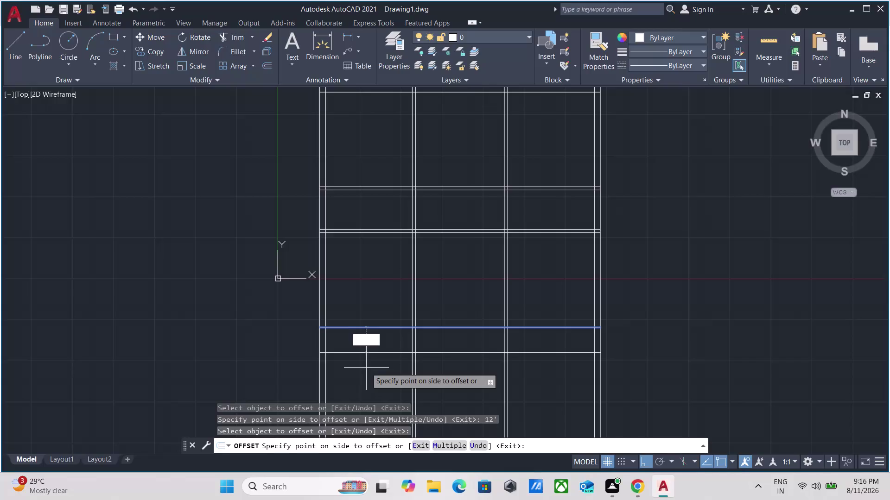
Apply the 9" offset, then pan down and pick the lower wall line.
key(9)
key(shift+quotedbl)
key(Return)
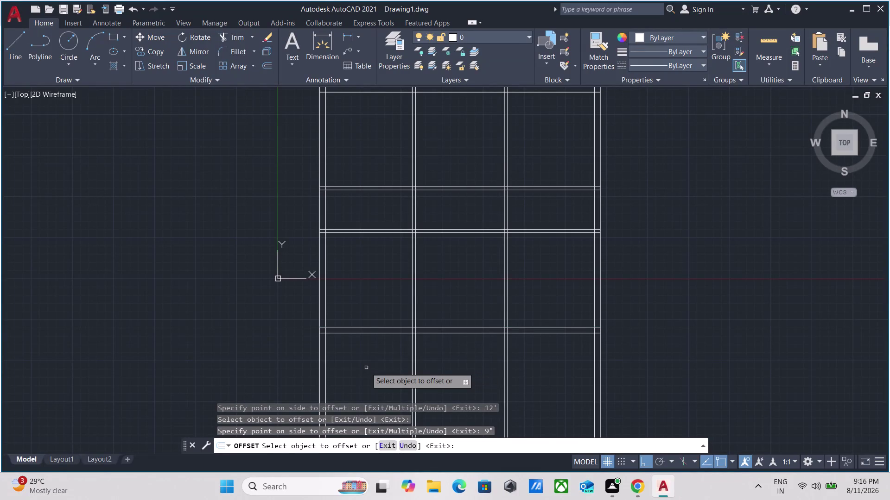
scroll(up, 3)
scroll(down, 3)
middle_drag(362, 345, 328, 293)
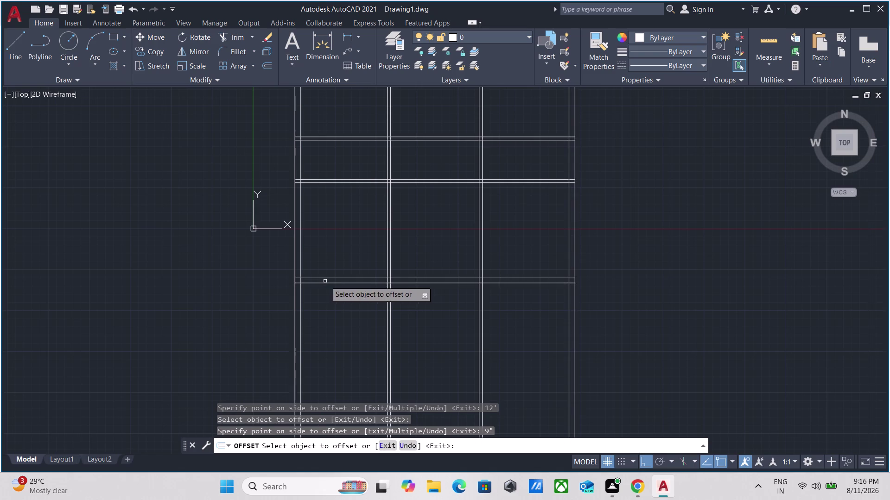
click(341, 283)
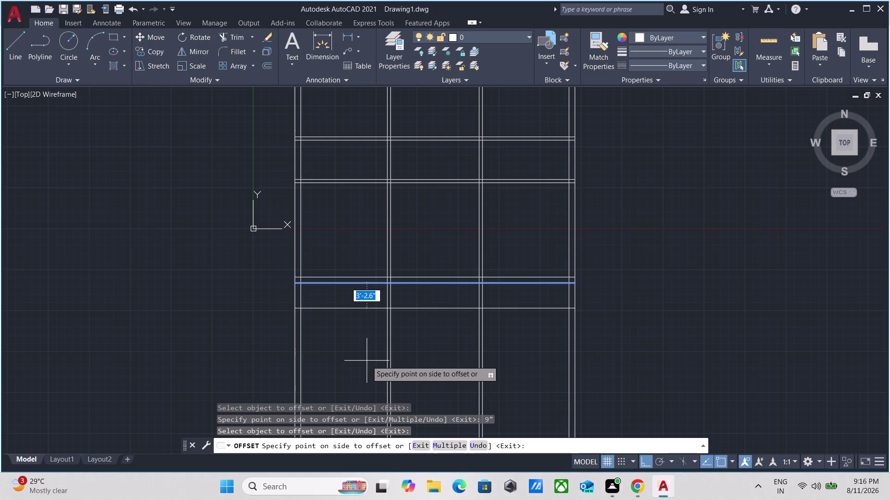
Offset the picked wall line 7'6" downward.
text(7')
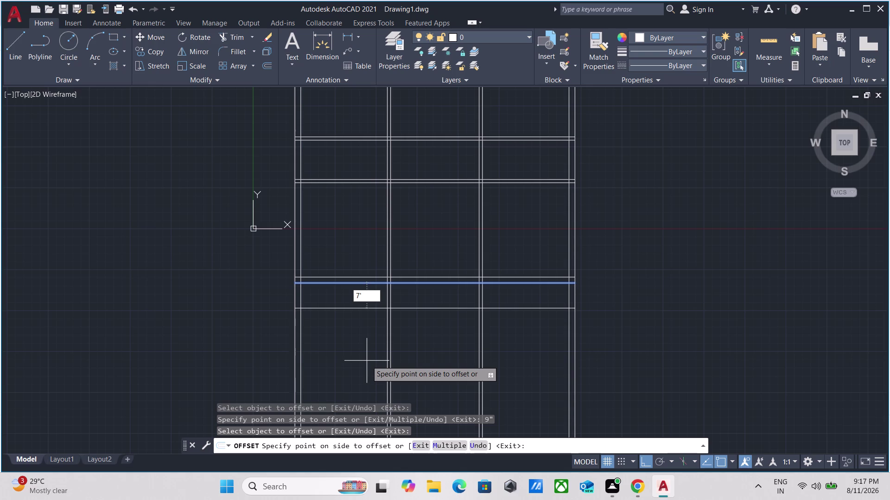
key(6)
key(shift+quotedbl)
key(Return)
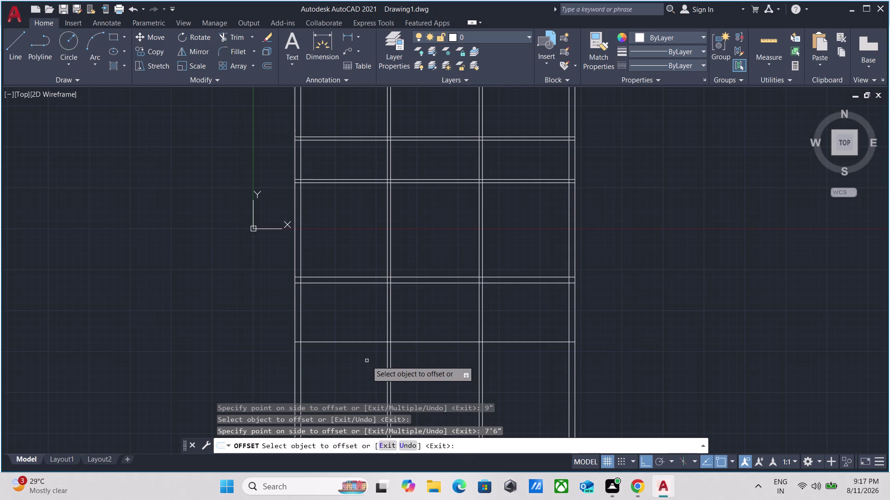
Offset the new line 9" to form the wall's thickness.
click(339, 342)
key(9)
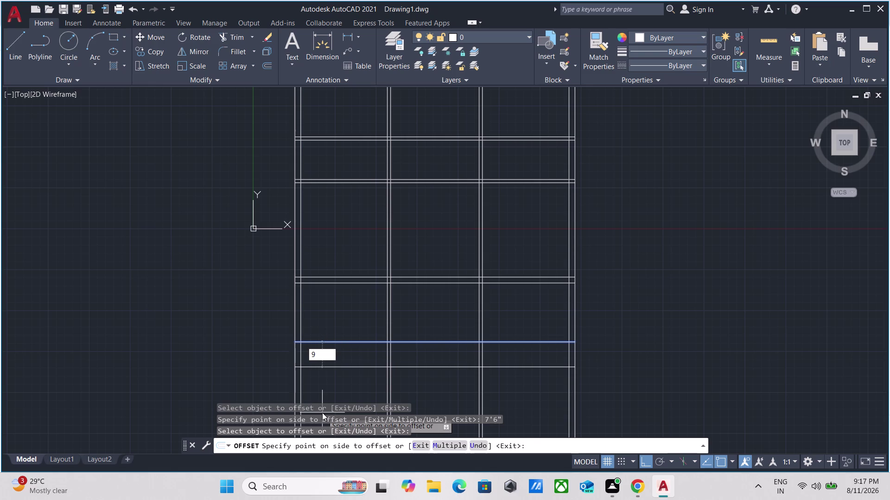
key(Return)
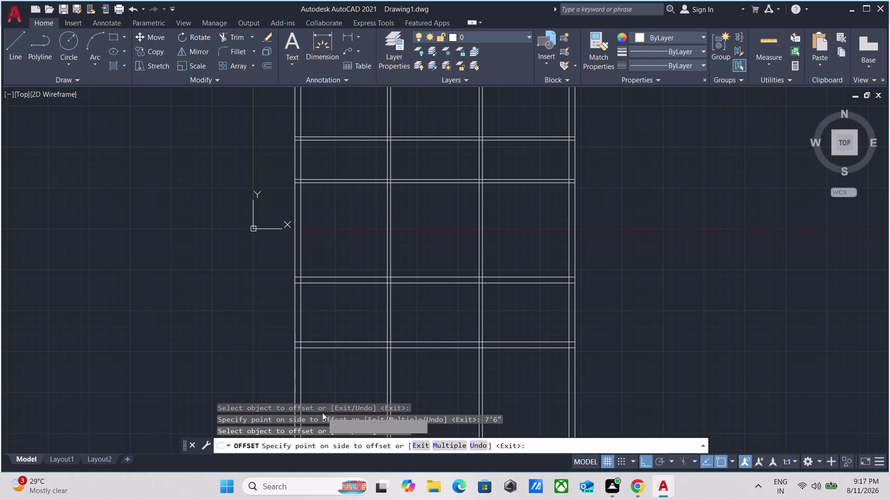
scroll(down, 3)
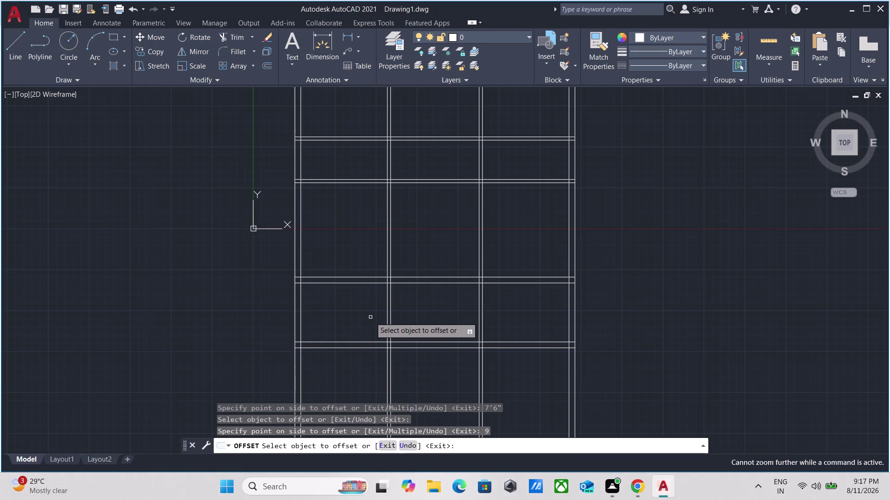
scroll(down, 3)
middle_drag(370, 317, 291, 330)
scroll(up, 3)
scroll(down, 3)
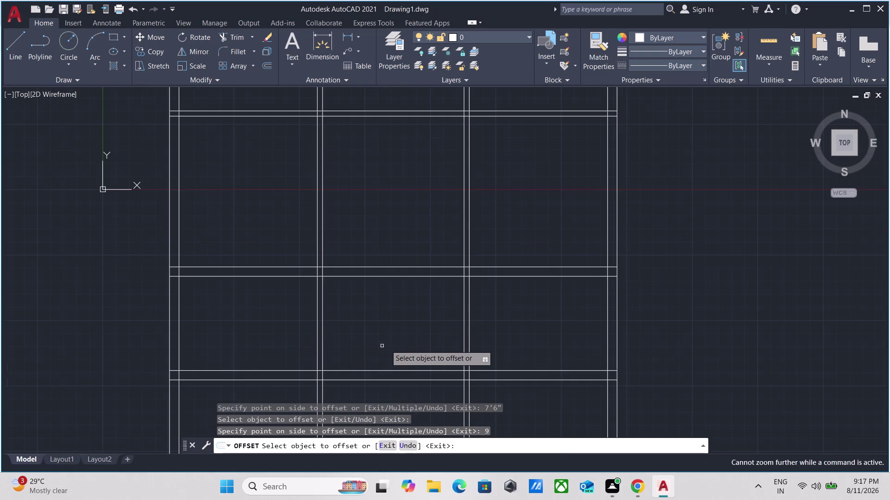
scroll(down, 3)
scroll(down, 3)
key(Escape)
scroll(up, 3)
scroll(down, 3)
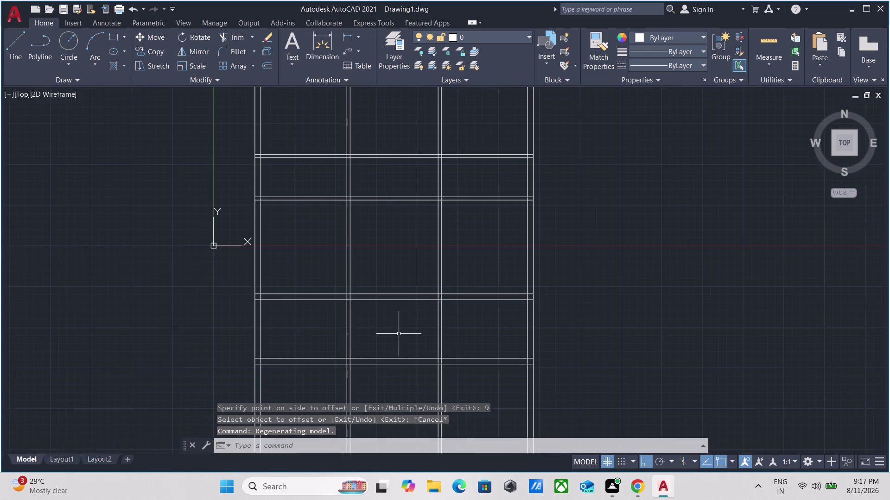
Fence-trim the wall lines crossing the central corridor with TR.
middle_drag(405, 332, 401, 322)
text(tr)
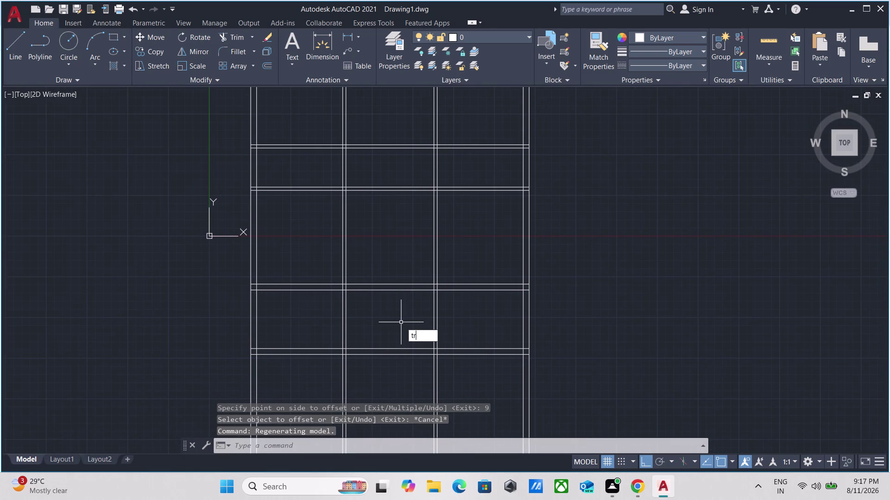
key(Return)
click(470, 314)
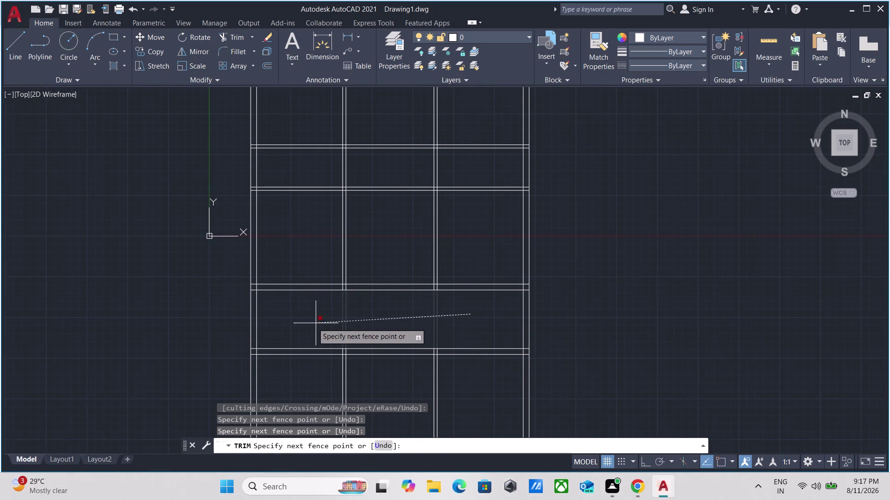
click(311, 323)
scroll(down, 3)
scroll(up, 3)
Trim the remaining crossing wall segments toward the upper rooms.
middle_drag(339, 326, 335, 334)
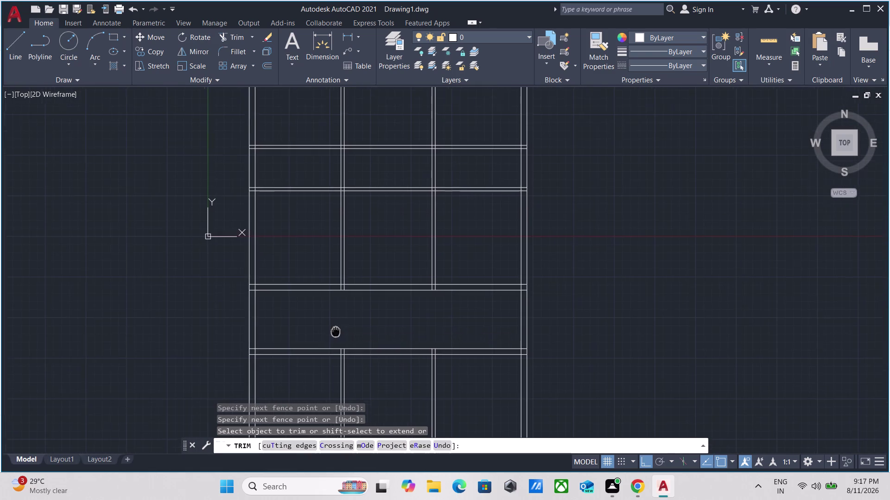
middle_drag(335, 333, 325, 356)
middle_drag(374, 256, 368, 292)
click(368, 293)
click(354, 174)
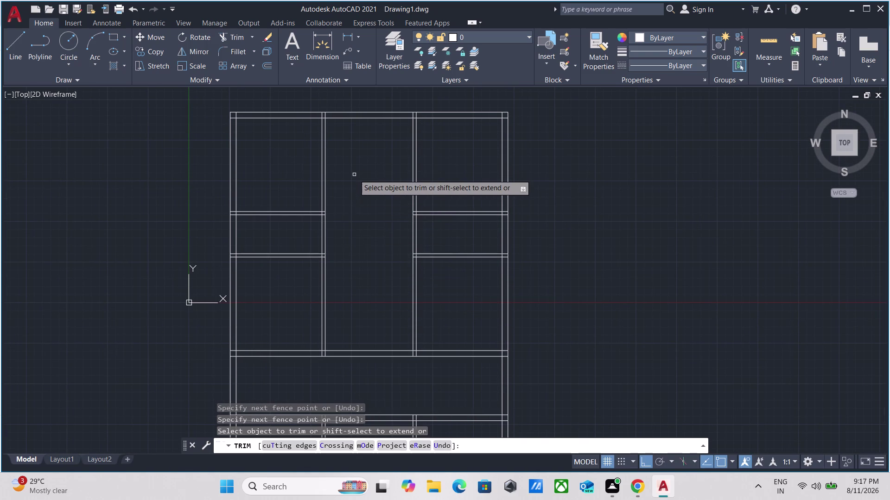
middle_drag(355, 174, 381, 232)
key(Escape)
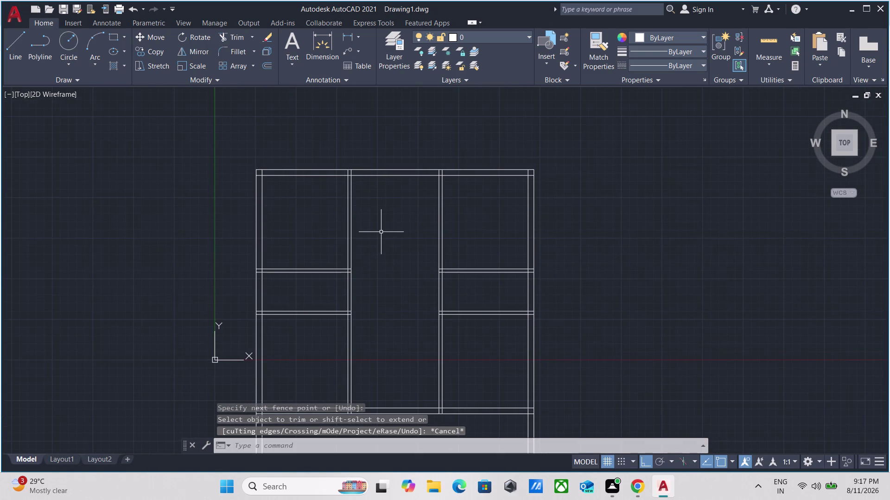
text(me)
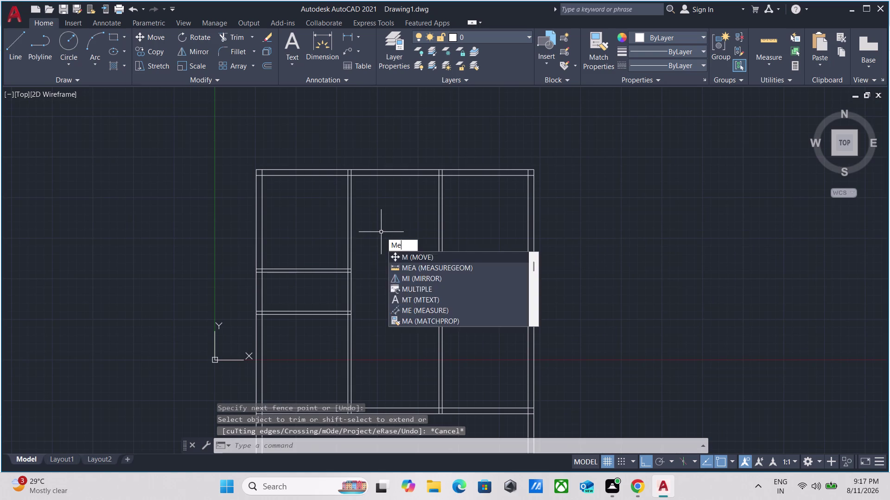
text(a)
key(Return)
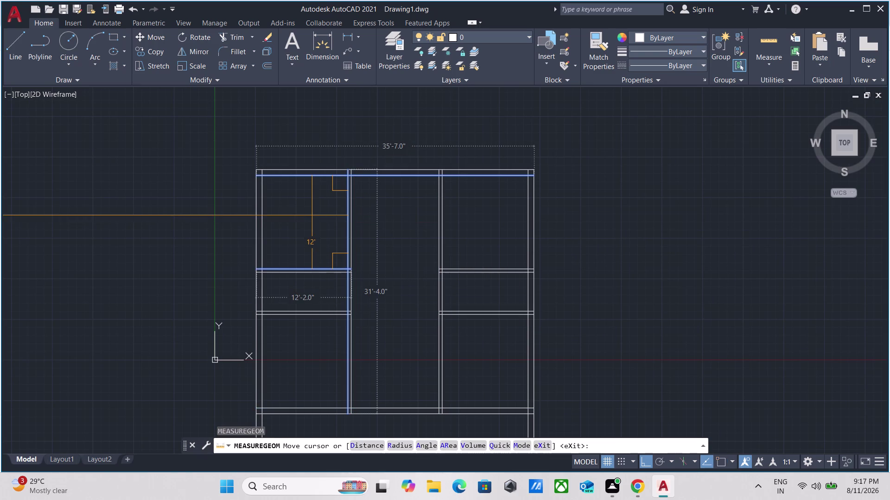
scroll(down, 3)
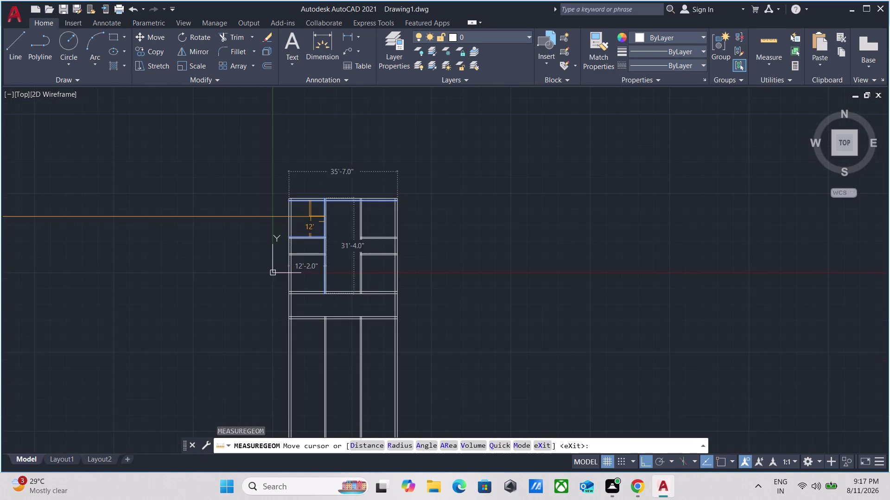
scroll(up, 3)
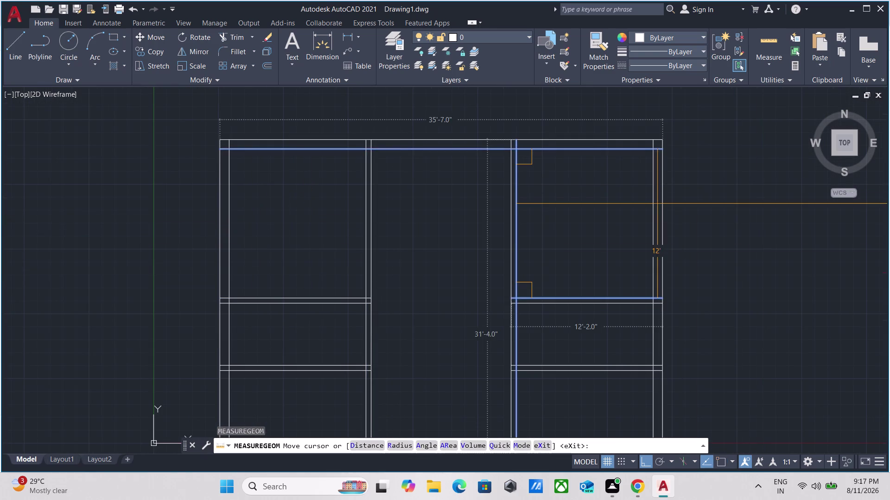
scroll(down, 3)
middle_drag(642, 196, 603, 143)
scroll(up, 3)
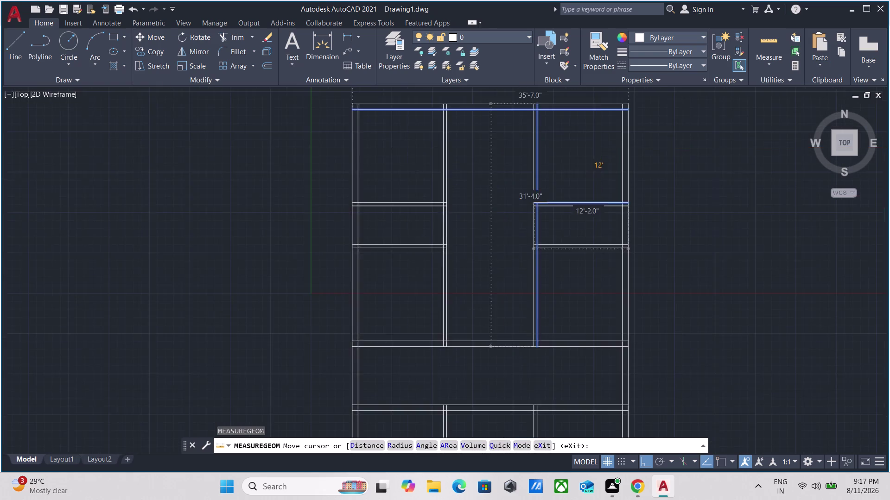
scroll(up, 3)
middle_drag(596, 150, 595, 218)
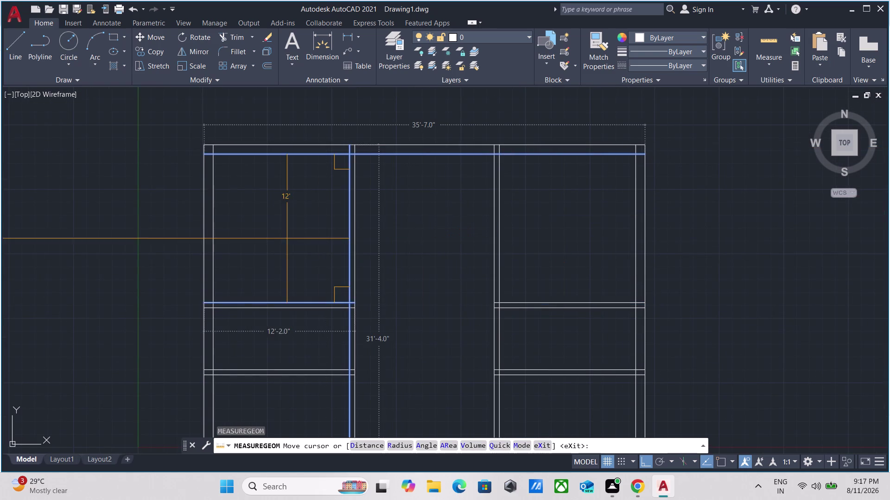
middle_drag(274, 350, 322, 309)
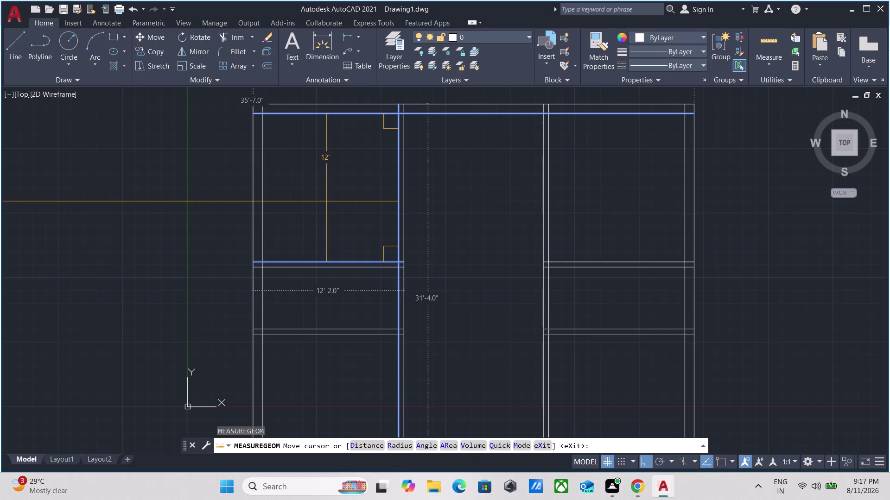
scroll(down, 3)
middle_drag(329, 290, 333, 195)
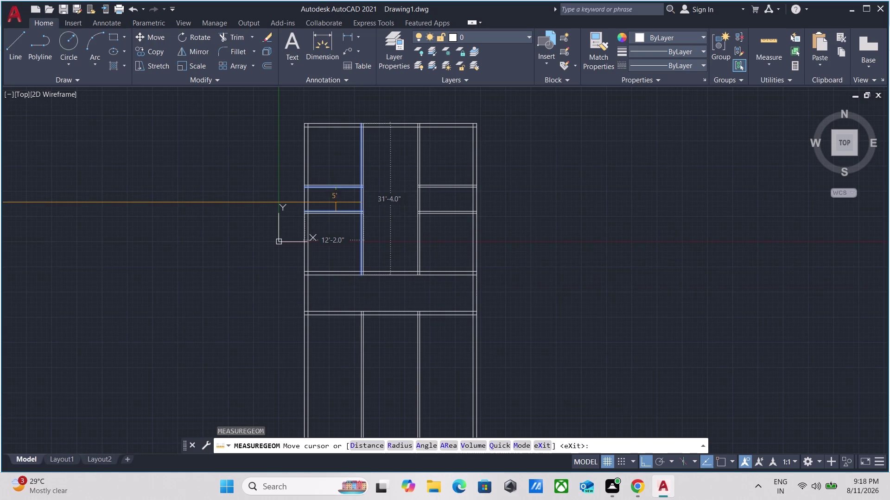
scroll(up, 3)
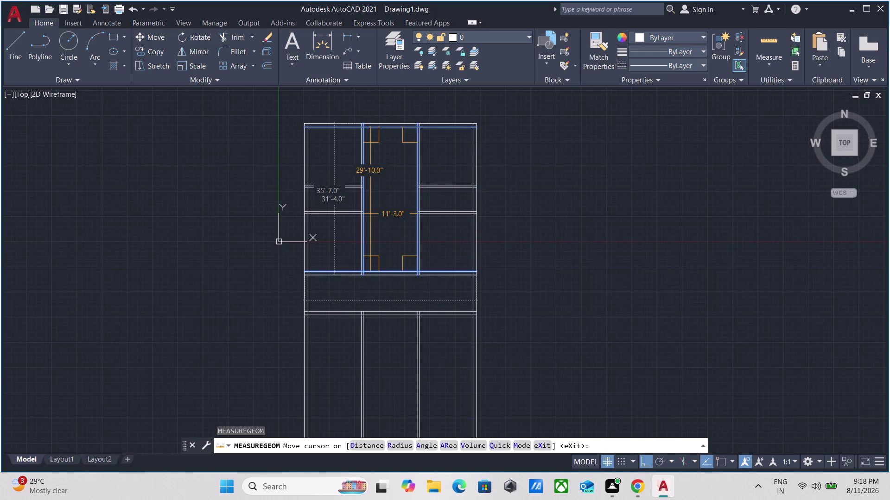
scroll(up, 3)
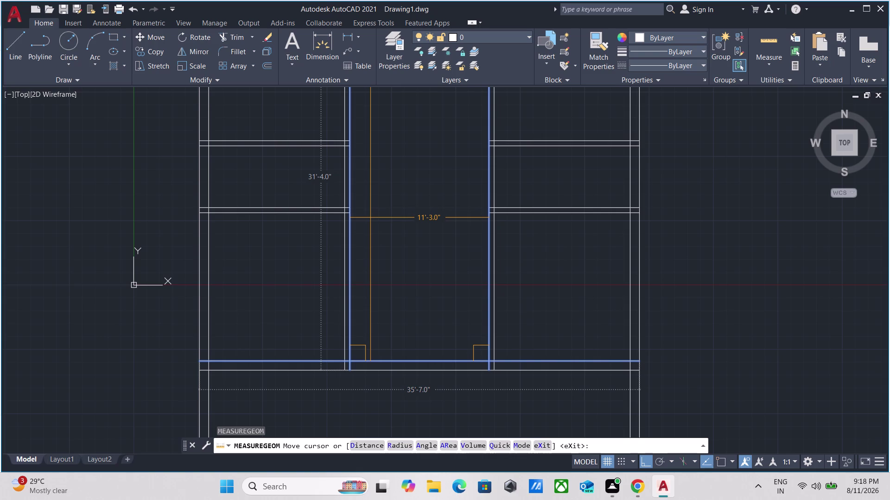
scroll(down, 3)
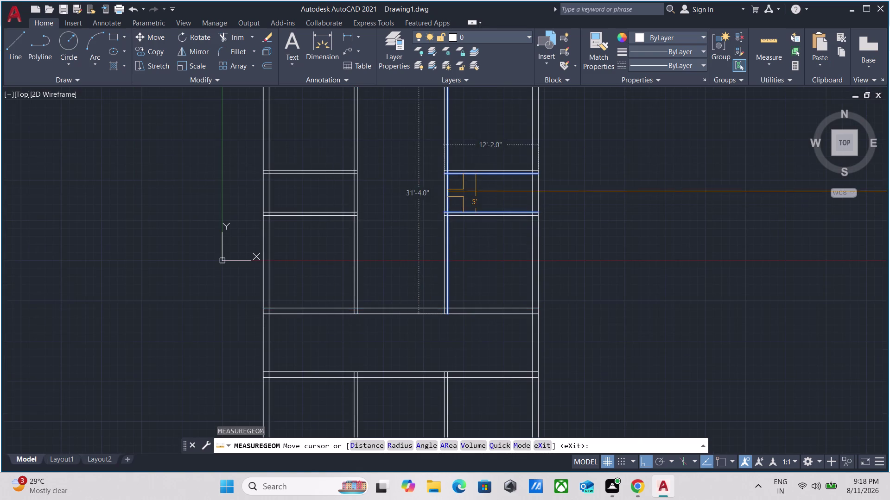
scroll(down, 3)
middle_drag(477, 190, 476, 200)
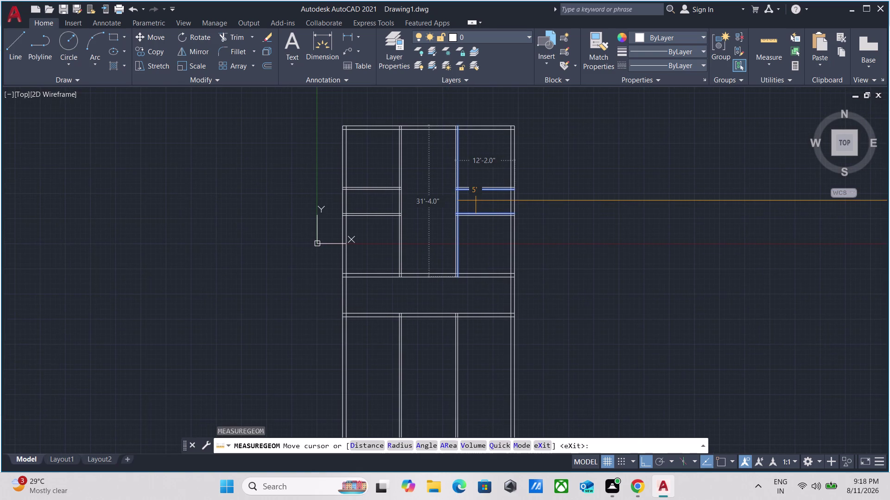
scroll(up, 3)
key(Escape)
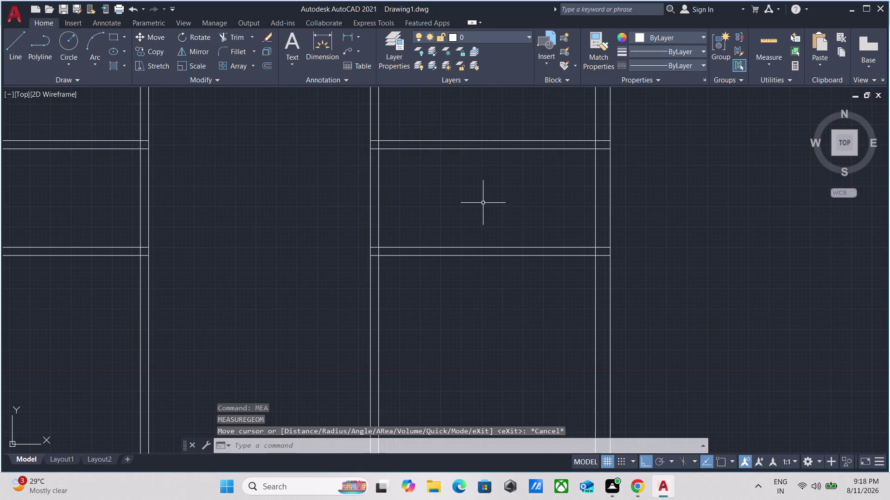
Trim the crossing wall lines at the upper-right junction.
text(tr)
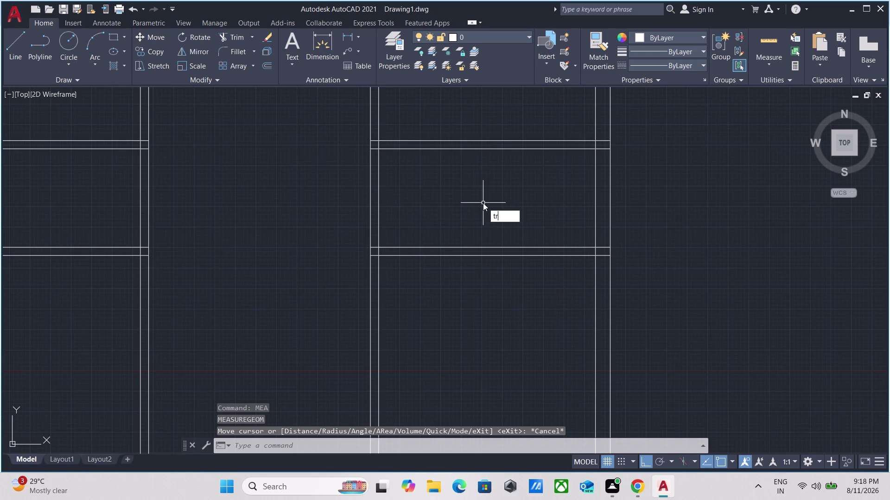
key(Return)
scroll(up, 3)
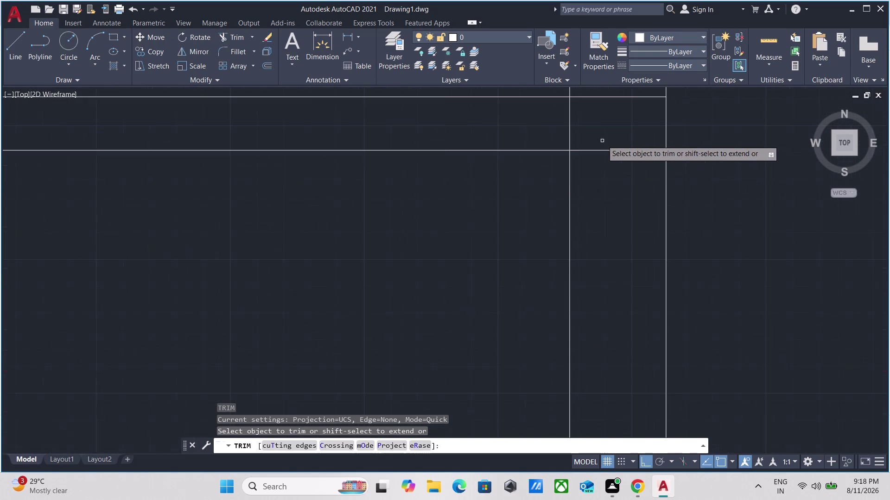
click(602, 127)
click(521, 137)
click(605, 124)
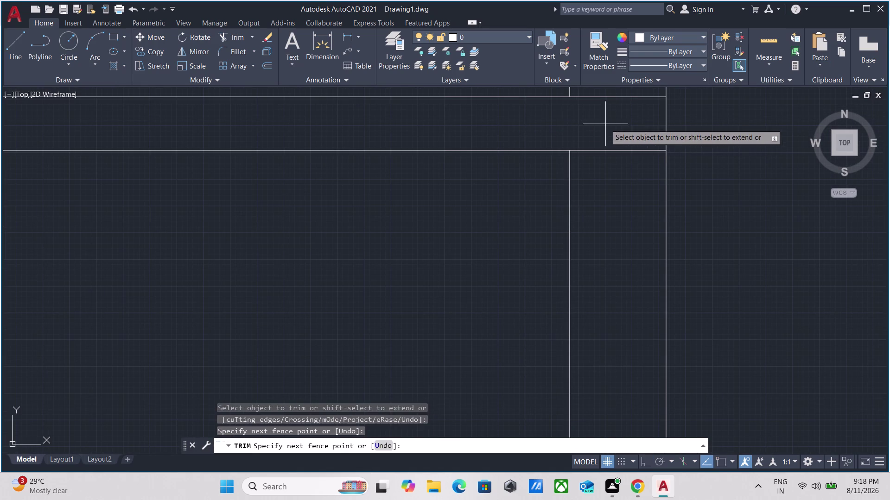
click(618, 198)
Trim the overlapping wall lines at the next intersection.
scroll(down, 3)
middle_drag(615, 192, 583, 59)
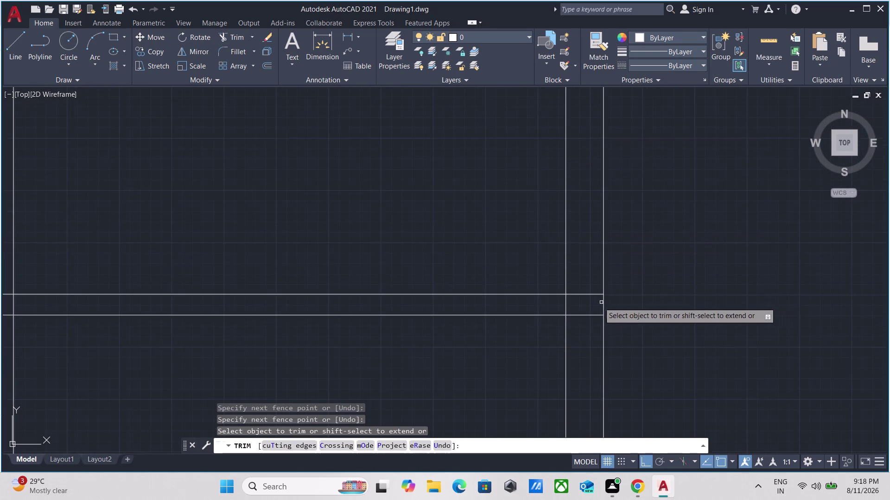
scroll(up, 3)
click(564, 262)
drag(563, 331, 560, 327)
click(511, 328)
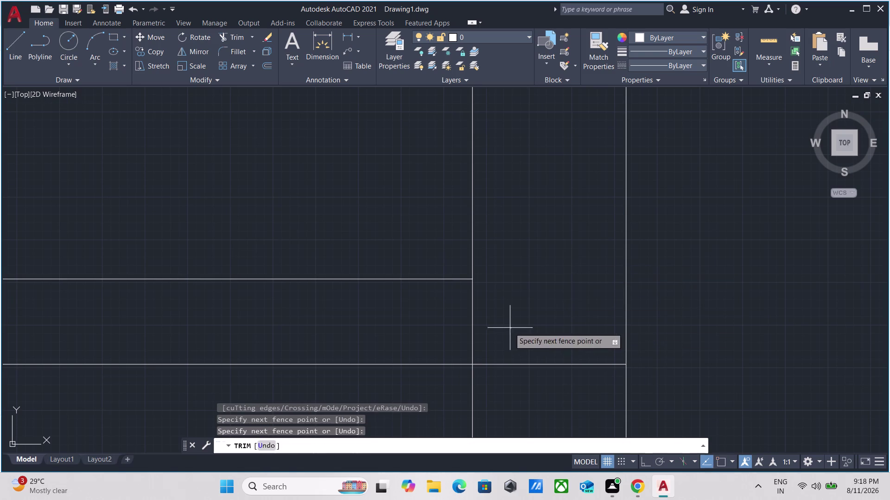
click(401, 338)
key(Escape)
Trim the leftover crossing lines at another wall corner.
middle_drag(494, 238, 538, 296)
drag(538, 295, 535, 291)
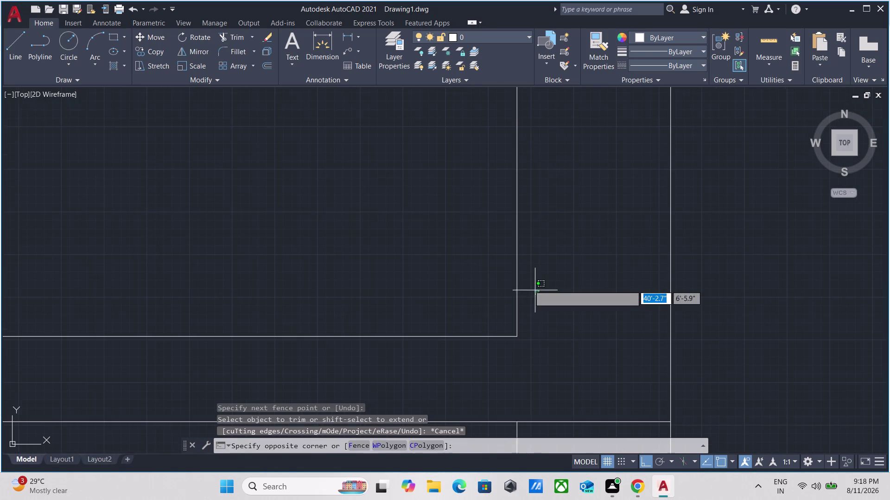
click(487, 262)
key(o)
key(Return)
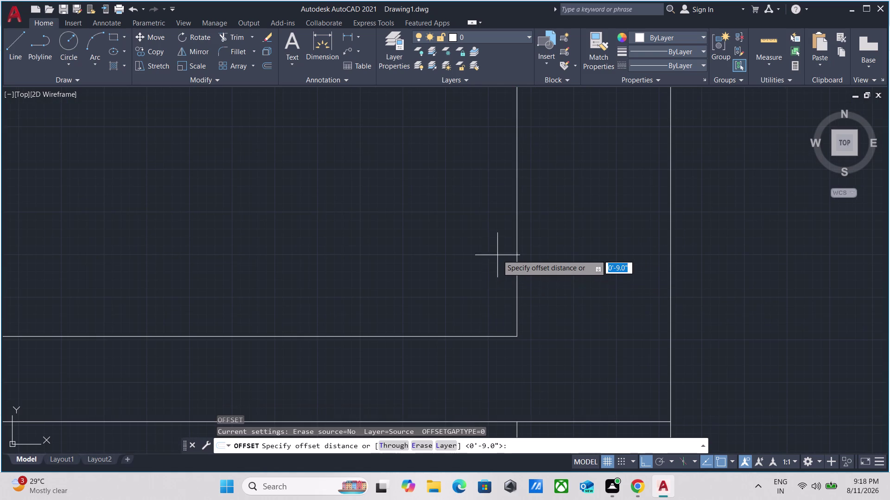
Offset the room's right inner wall line 8' inward.
scroll(down, 3)
click(501, 186)
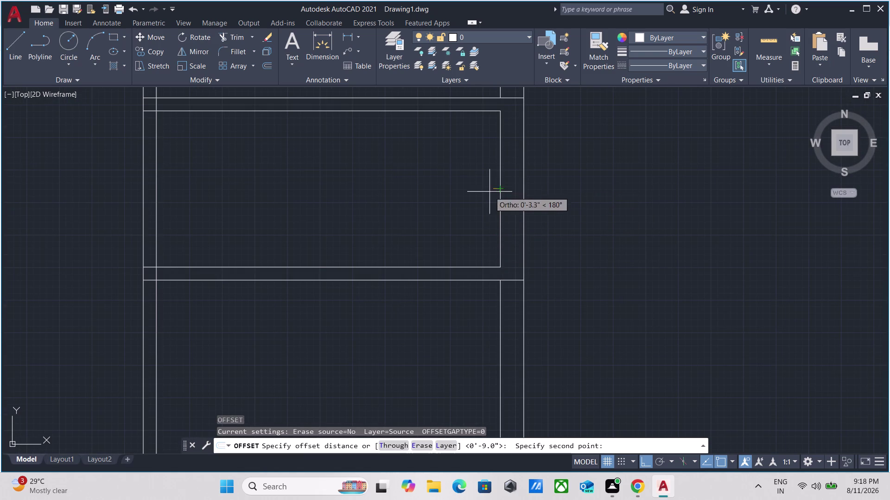
click(458, 194)
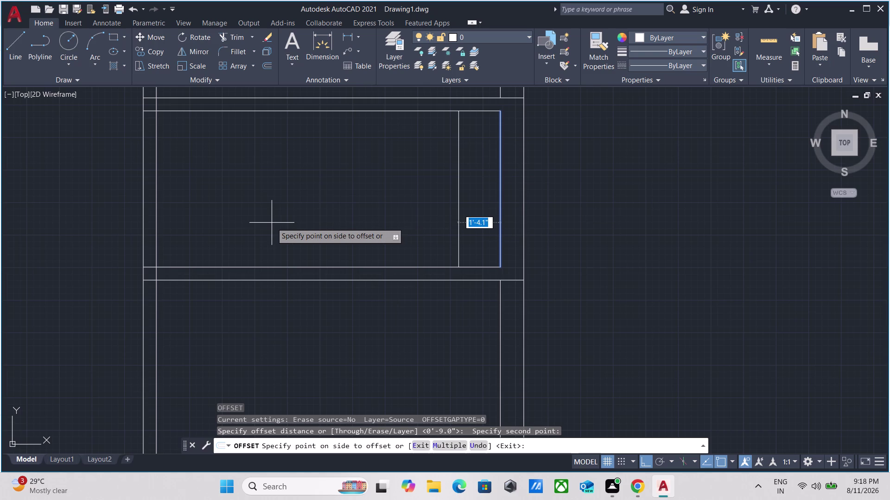
text(8')
key(Return)
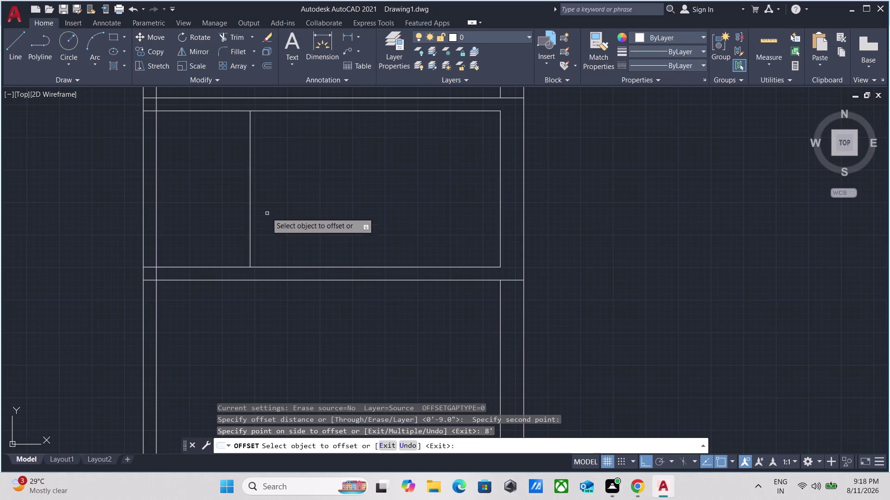
Offset the new partition line by 5 to form the wall's second line.
click(251, 198)
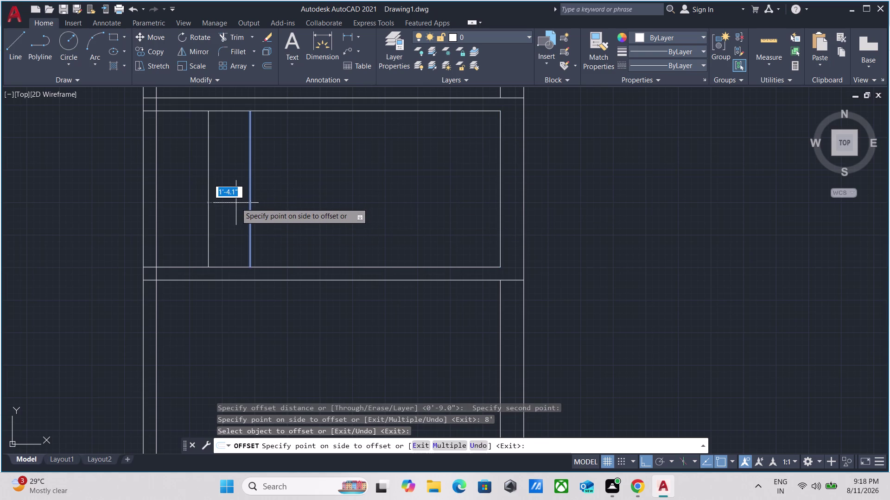
key(5)
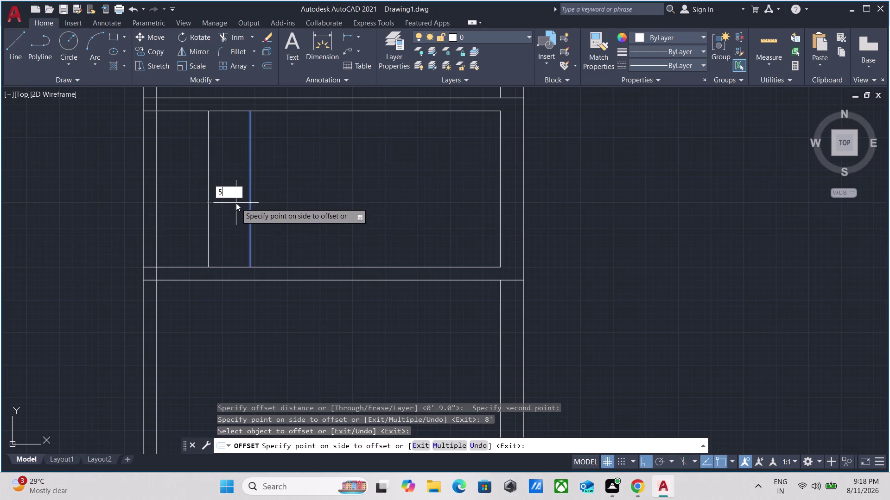
key(Return)
scroll(down, 3)
middle_drag(247, 198, 349, 255)
scroll(up, 3)
scroll(up, 3)
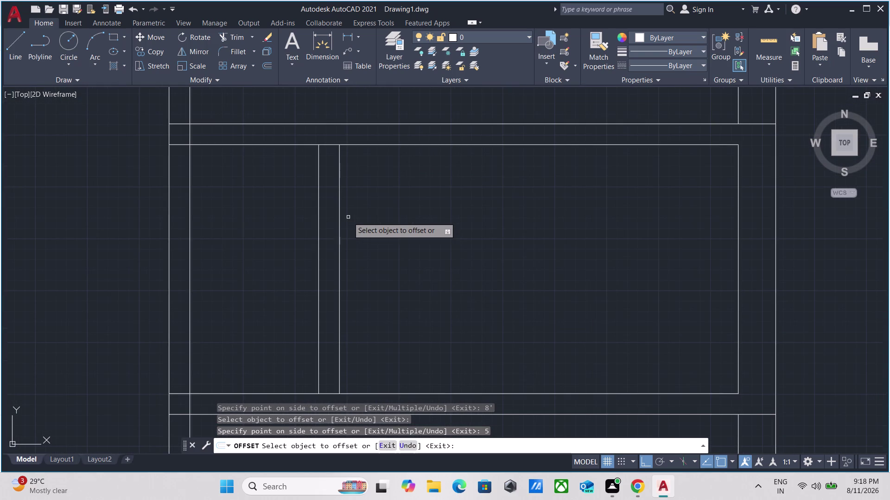
key(Escape)
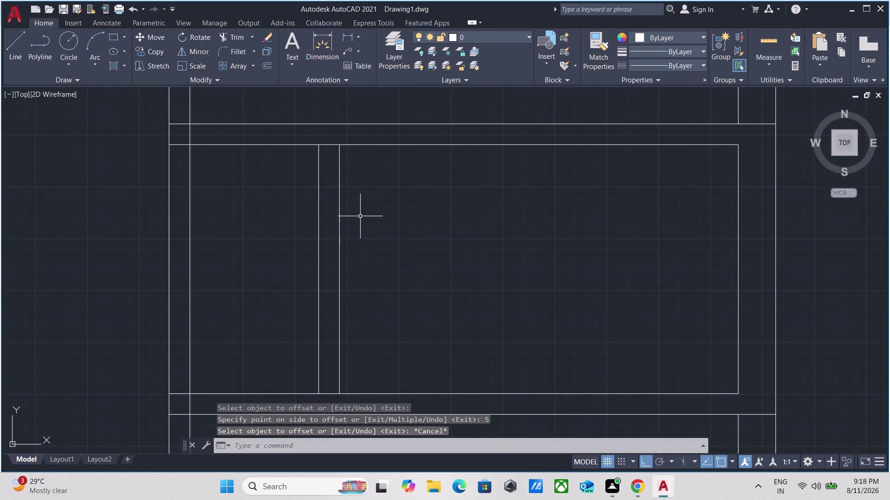
key(e)
key(x)
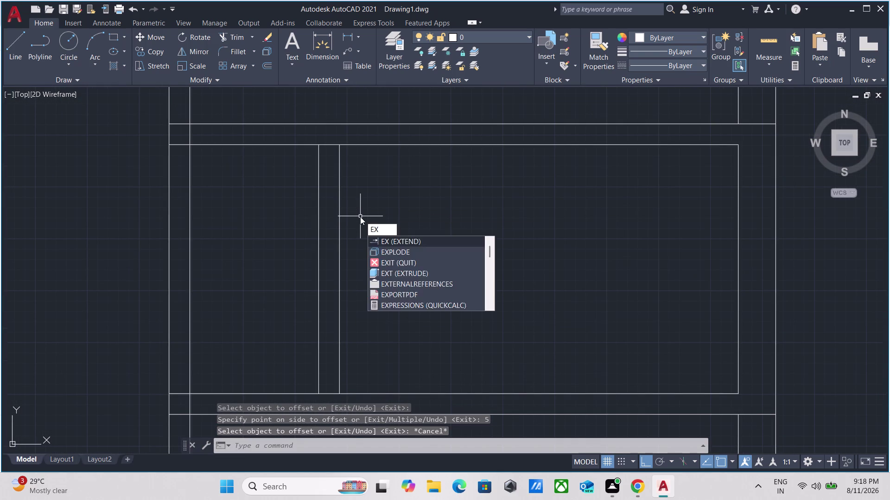
key(Return)
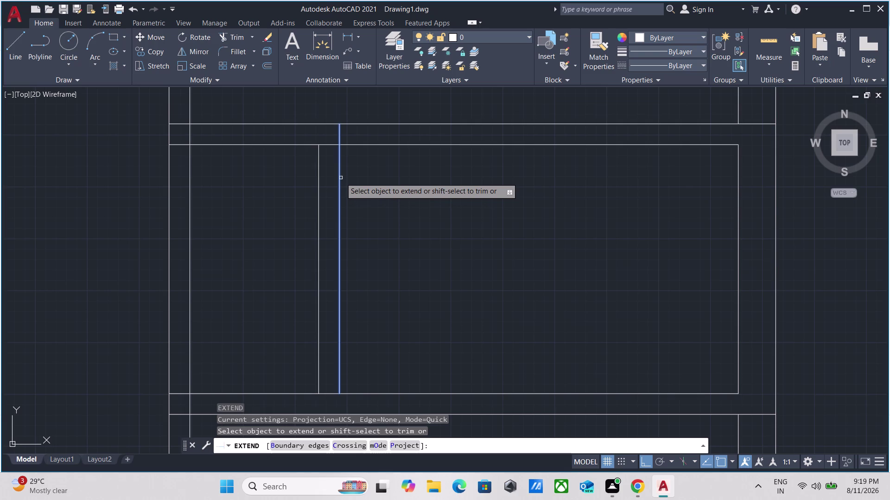
Extend both partition lines up and down to the horizontal walls.
click(340, 177)
scroll(down, 3)
middle_drag(370, 246, 391, 206)
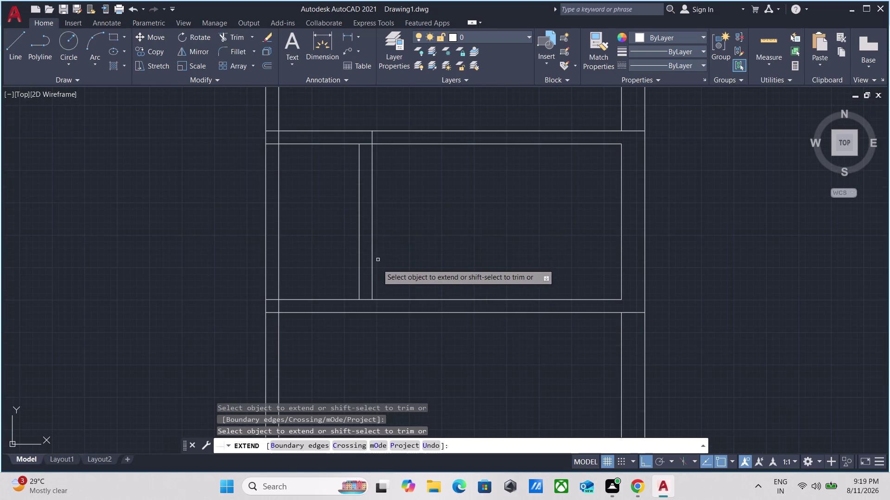
click(371, 290)
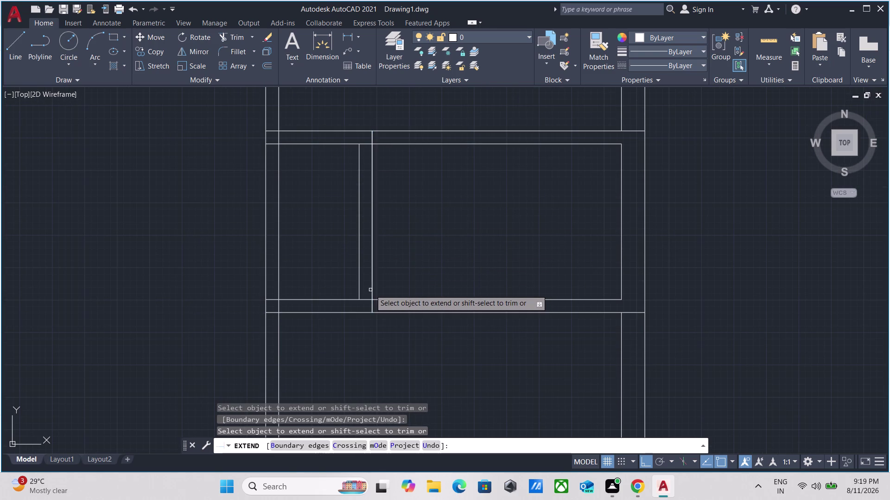
click(360, 297)
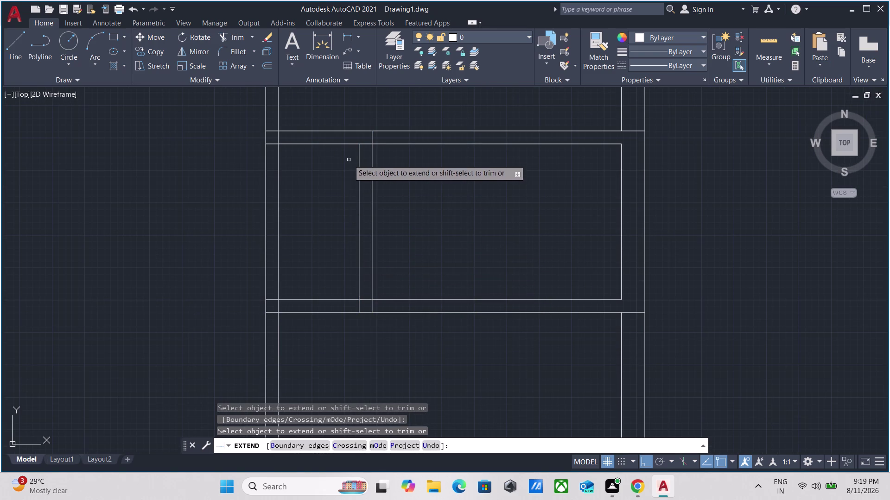
click(360, 149)
scroll(down, 3)
middle_drag(447, 170, 453, 225)
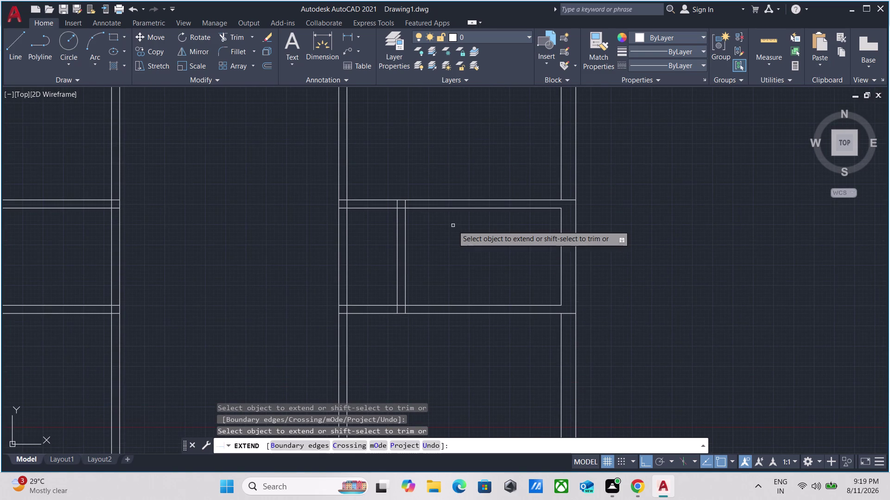
key(Escape)
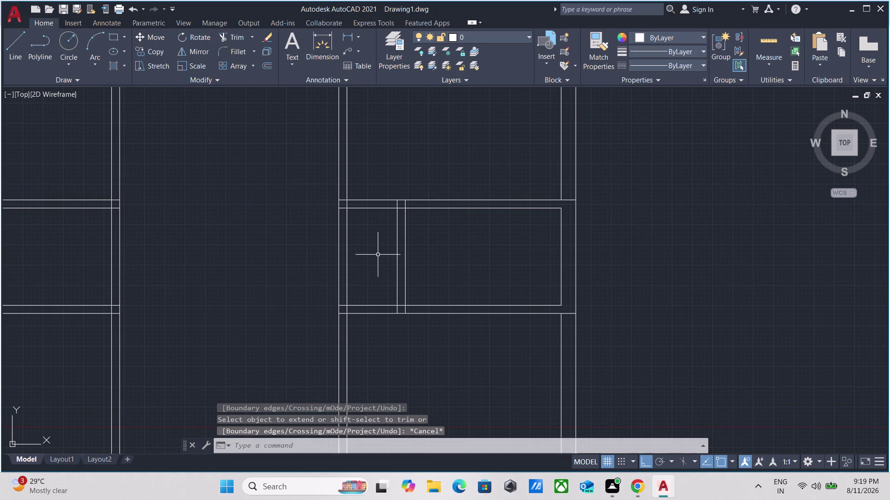
Trim the horizontal wall lines crossing the partition.
scroll(up, 3)
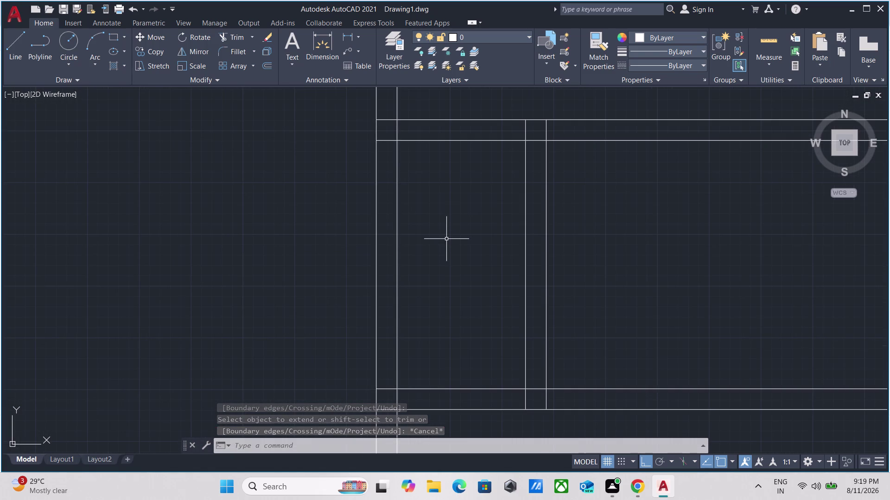
text(tr)
key(Return)
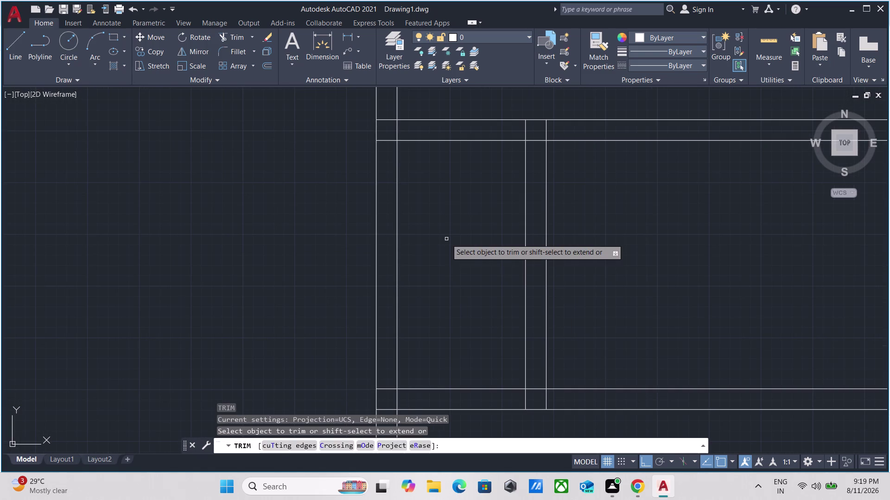
click(446, 239)
click(251, 236)
scroll(down, 3)
middle_drag(260, 236, 395, 211)
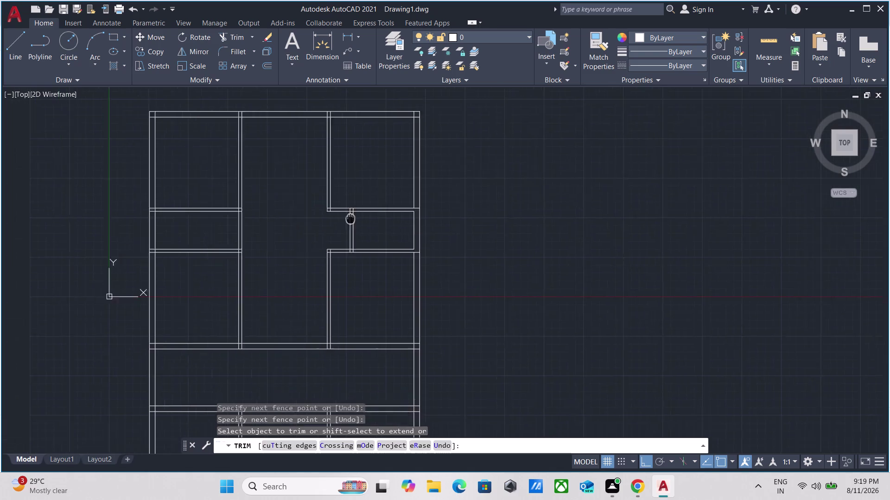
middle_drag(395, 211, 590, 211)
scroll(up, 3)
scroll(down, 3)
middle_drag(292, 225, 569, 278)
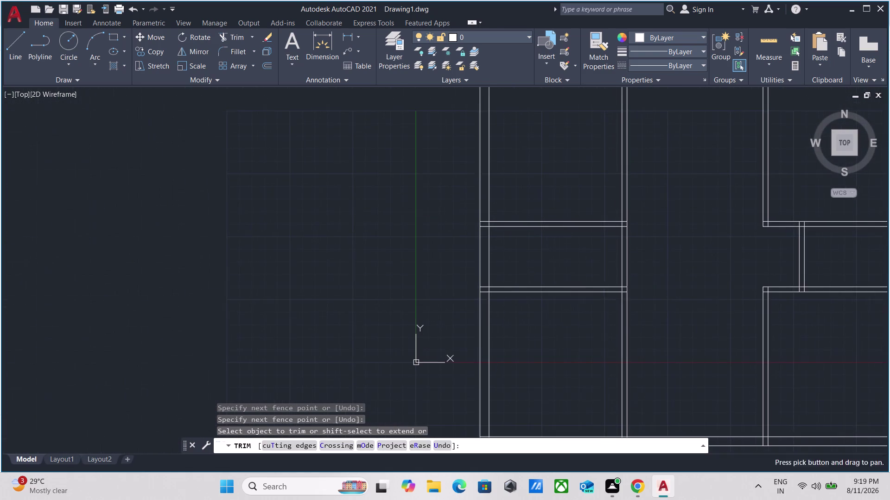
scroll(up, 3)
scroll(down, 3)
middle_drag(454, 209, 542, 271)
scroll(up, 3)
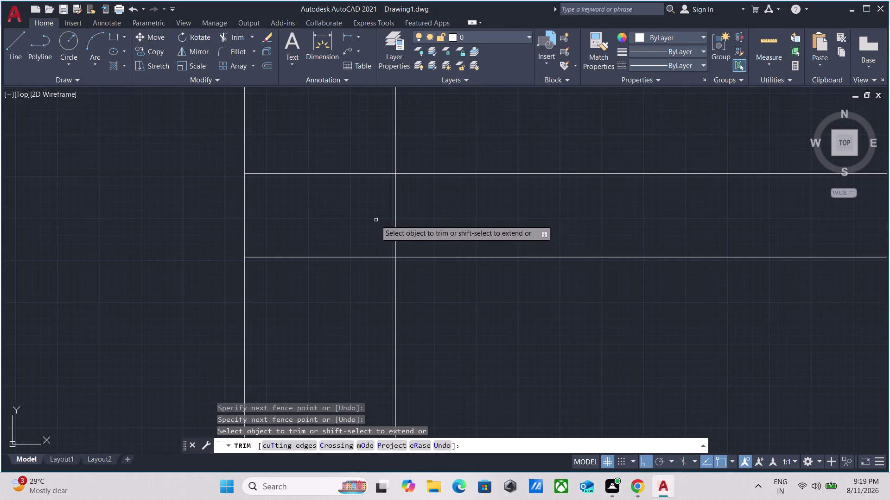
Trim the crossing wall lines at the upper and lower partition junctions.
click(450, 220)
drag(342, 218, 341, 223)
click(342, 236)
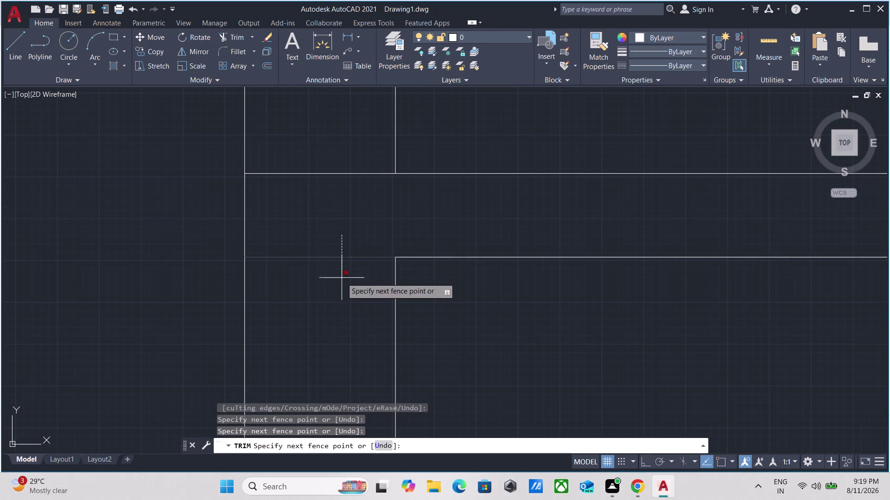
click(341, 278)
scroll(down, 3)
middle_drag(341, 276, 378, 96)
scroll(down, 3)
scroll(up, 3)
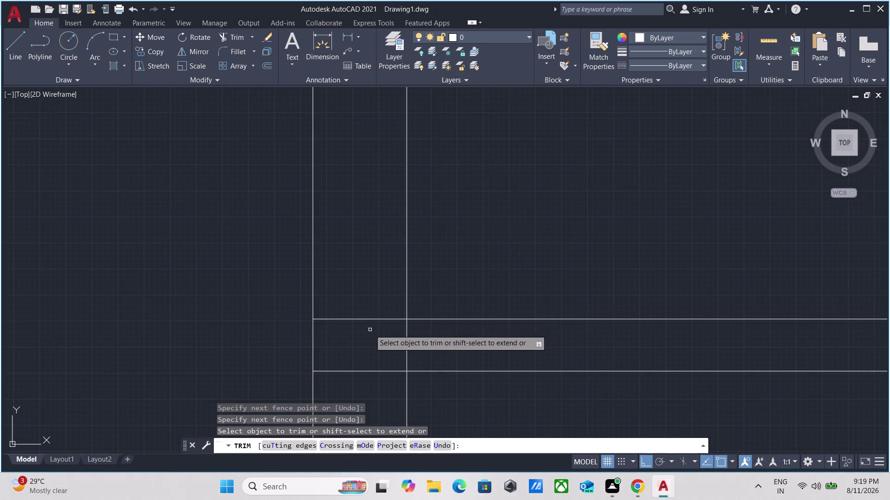
click(368, 301)
click(376, 353)
click(446, 342)
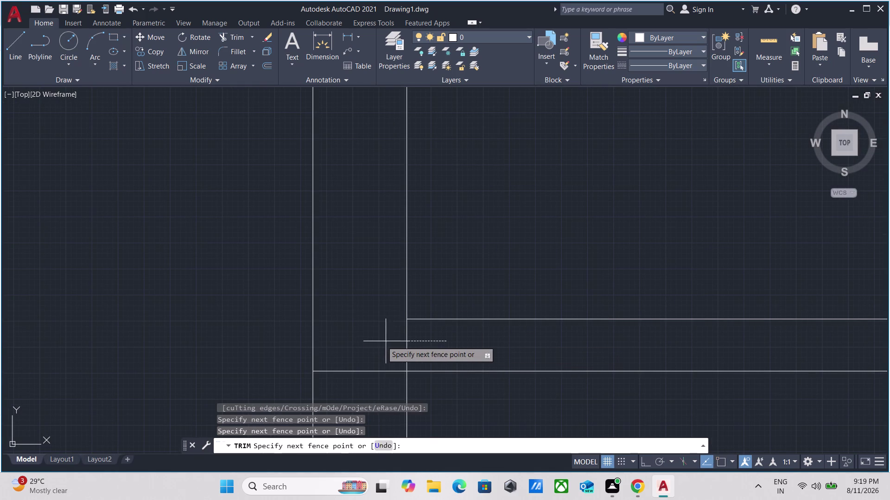
click(373, 341)
key(Escape)
Pick the room's inner left wall line as the next offset source.
scroll(down, 3)
middle_drag(426, 249, 426, 284)
scroll(up, 3)
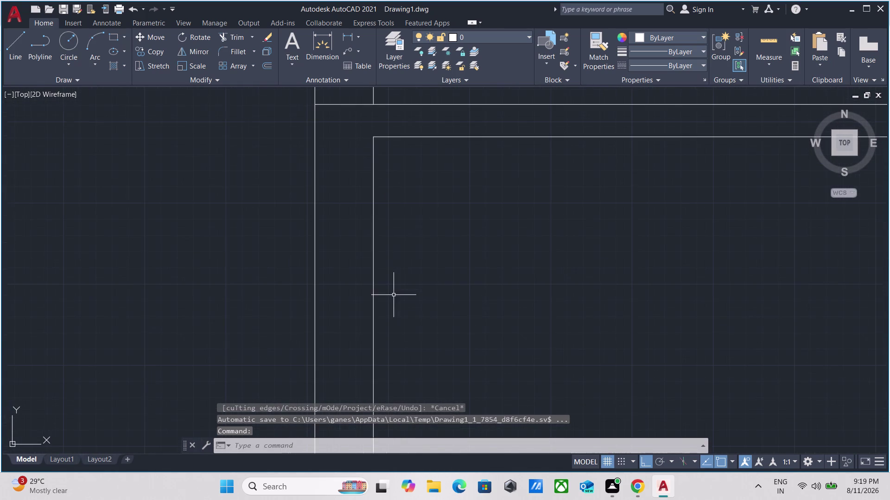
click(393, 294)
click(366, 280)
key(o)
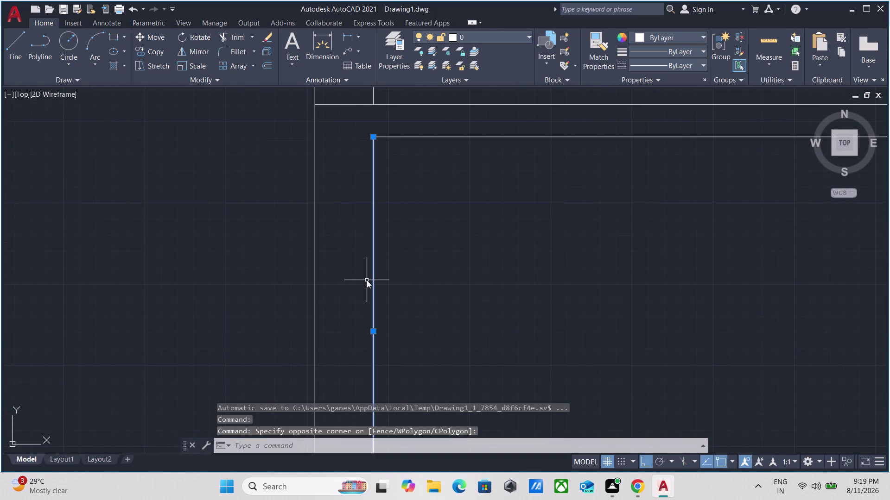
key(Return)
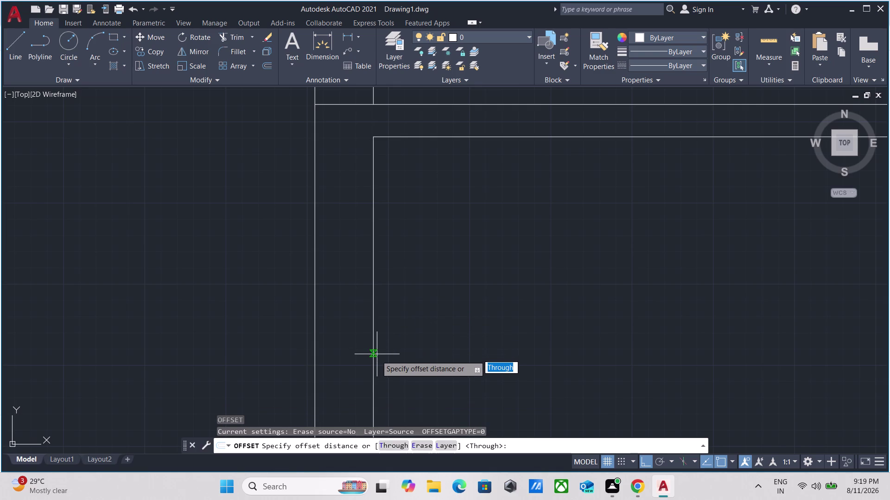
Offset the room's inner left wall line 8' to place the first partition line.
click(374, 365)
click(426, 362)
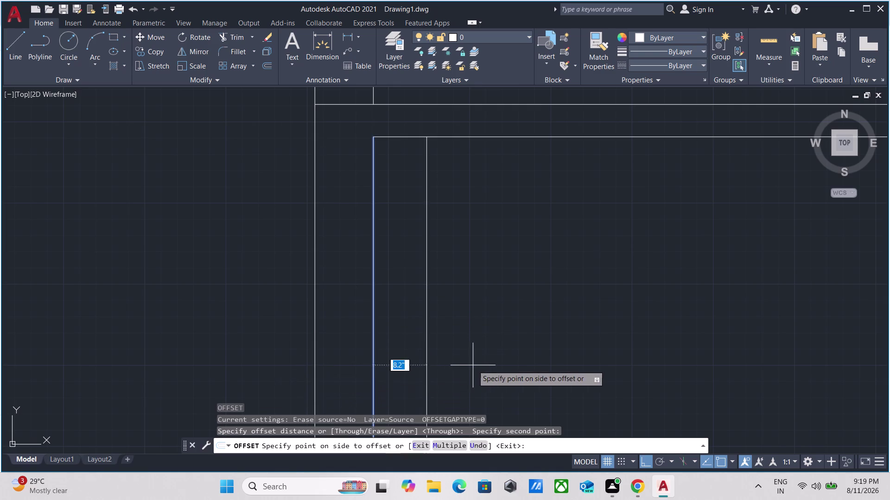
scroll(down, 3)
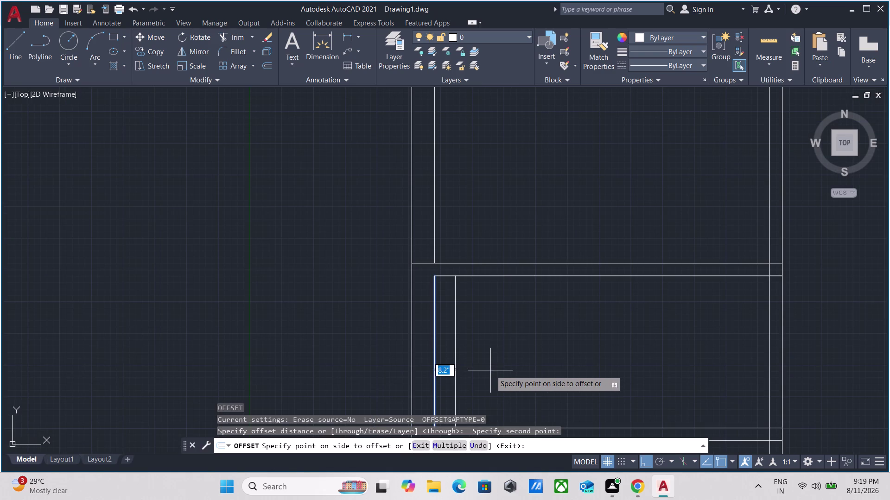
text(8')
key(Return)
scroll(down, 3)
middle_drag(491, 369, 475, 360)
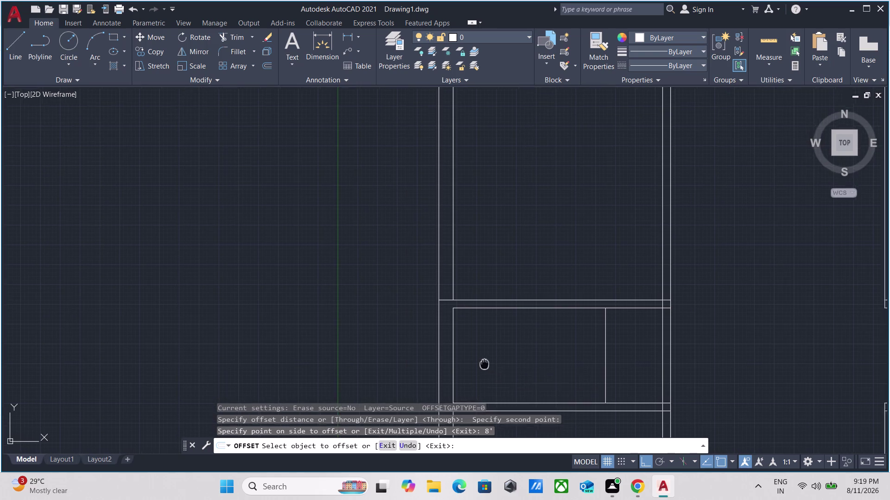
middle_drag(475, 360, 336, 317)
scroll(up, 3)
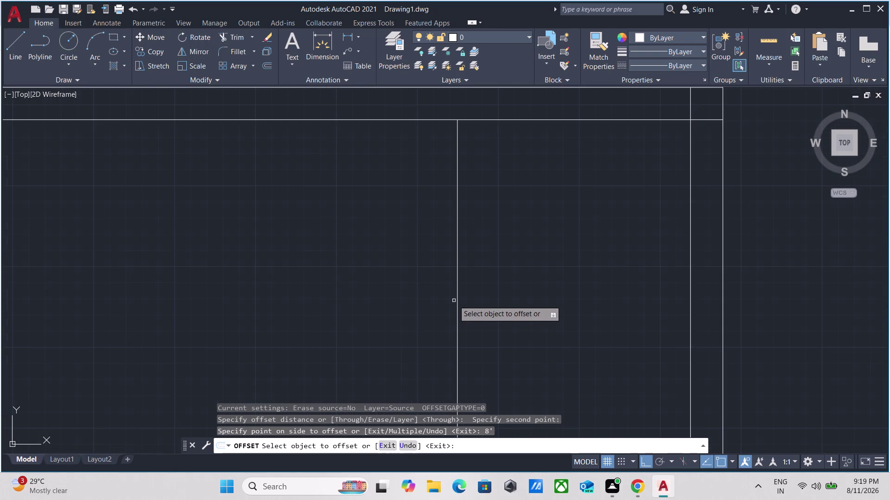
Offset the new partition line by 5 to form the wall's second line.
click(459, 293)
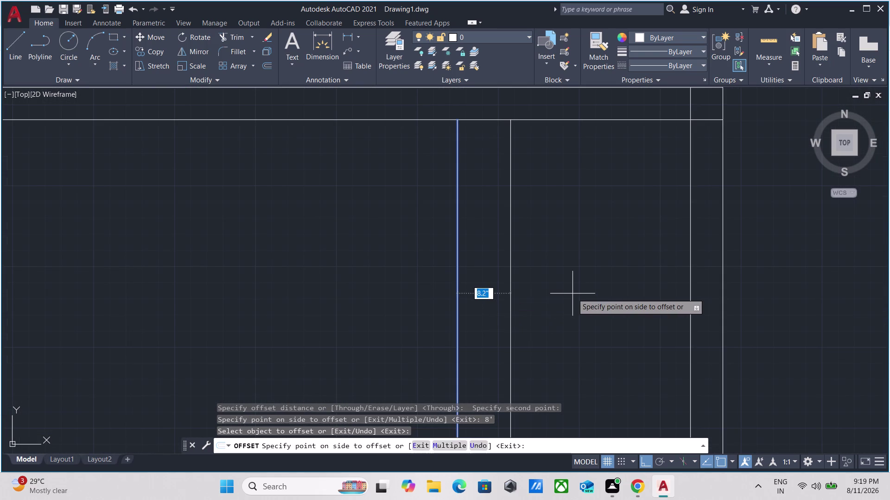
key(9)
key(BackSpace)
key(5)
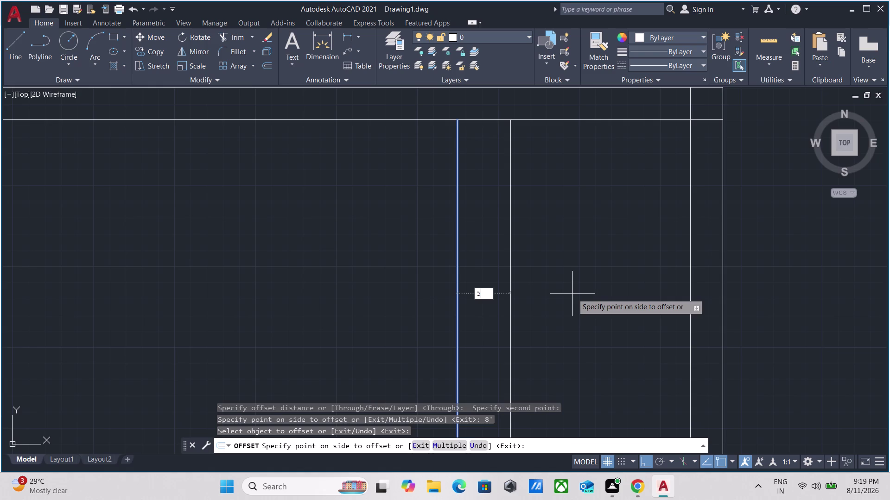
key(Return)
scroll(down, 3)
middle_click(565, 294)
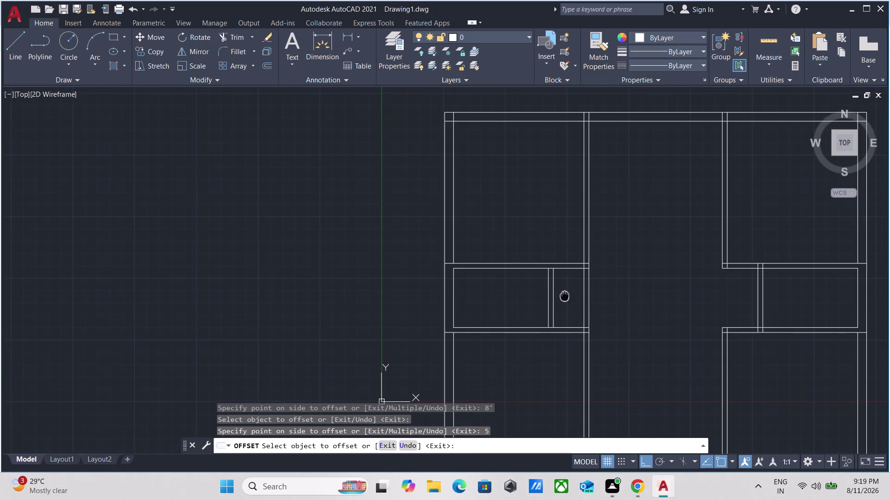
scroll(up, 3)
scroll(down, 3)
middle_drag(565, 296, 569, 300)
key(Escape)
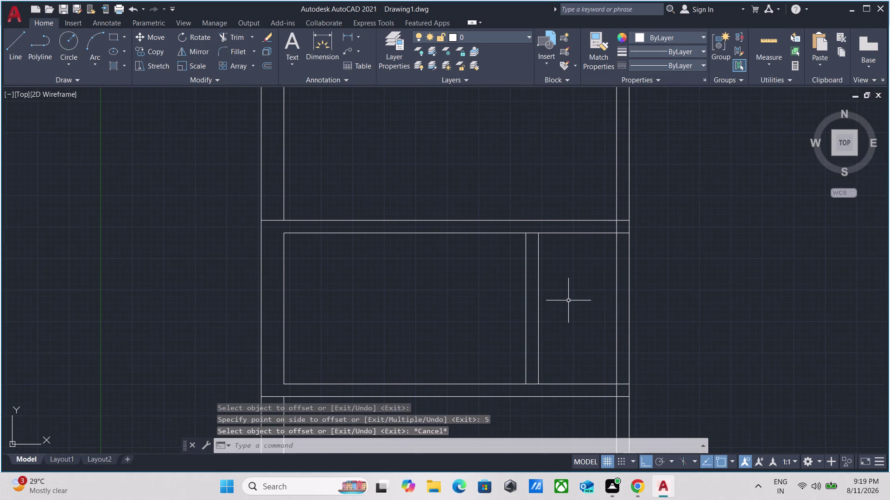
text(ex)
key(Return)
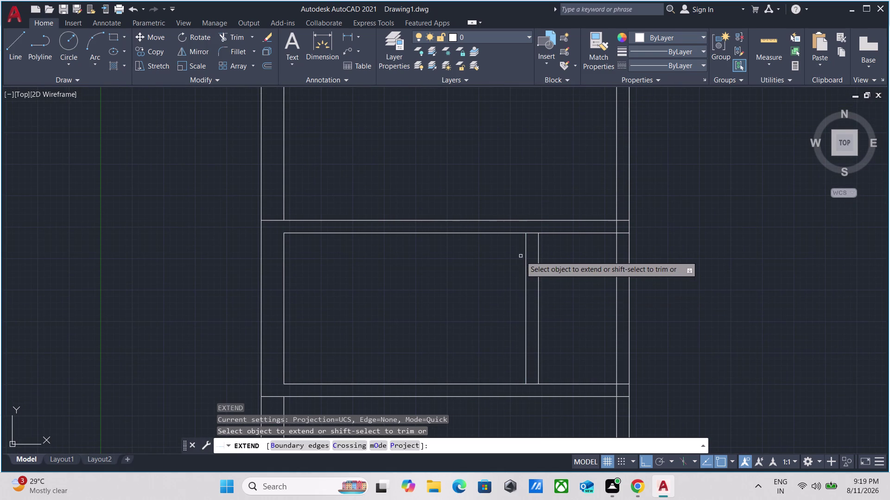
Extend both partition lines with a fence to the top and bottom wall lines.
click(525, 240)
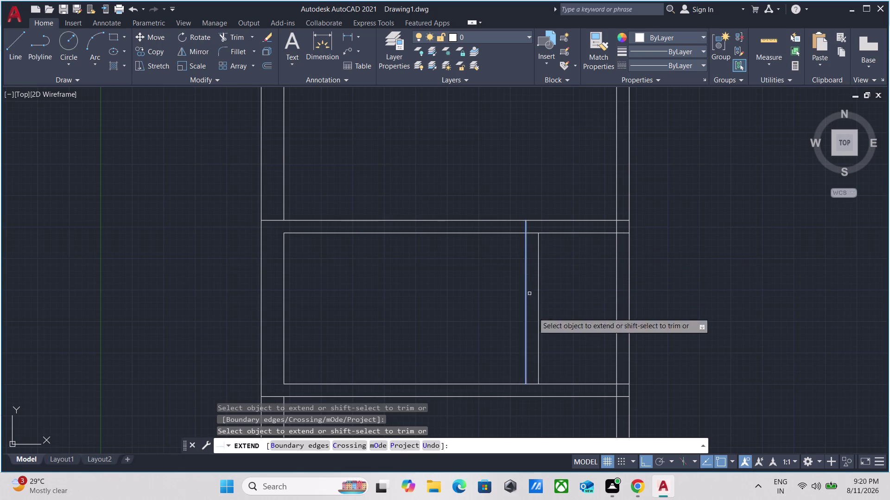
click(523, 381)
click(528, 378)
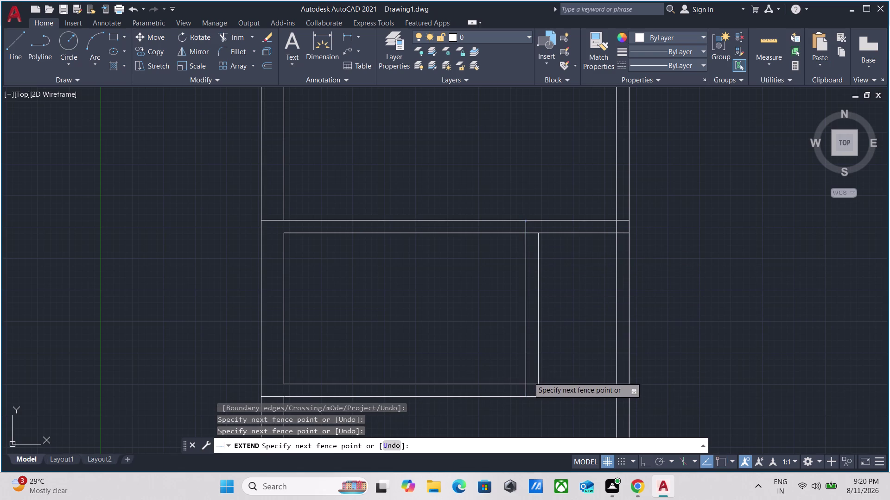
click(538, 382)
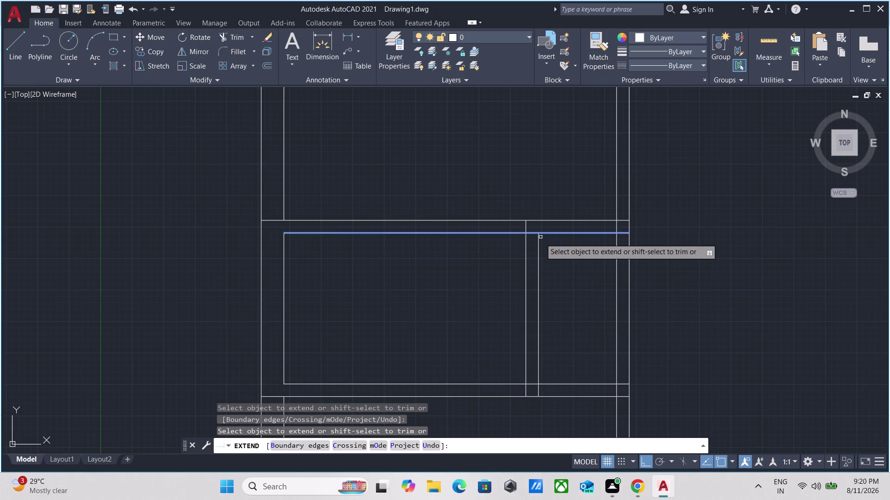
click(540, 242)
key(Escape)
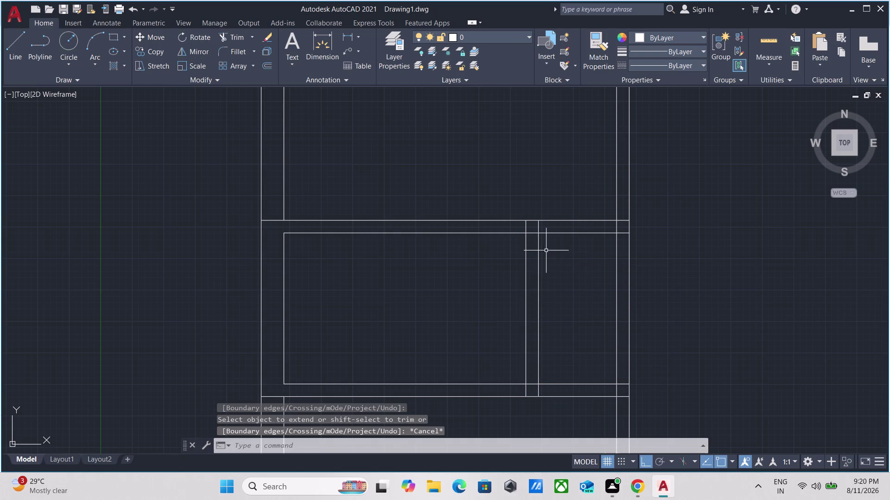
Trim the wall segments lying between the new partition lines.
text(tr)
key(Return)
key(Return)
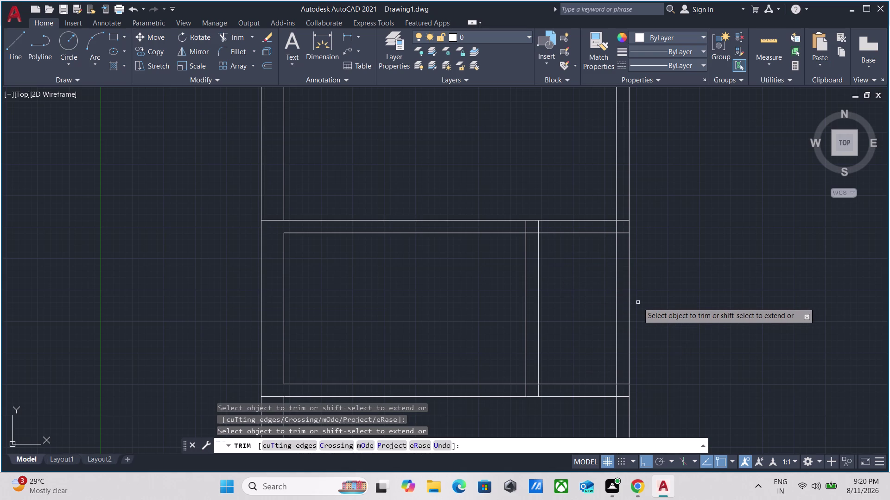
click(663, 301)
click(584, 302)
scroll(down, 3)
middle_drag(585, 301, 584, 343)
scroll(up, 3)
scroll(up, 3)
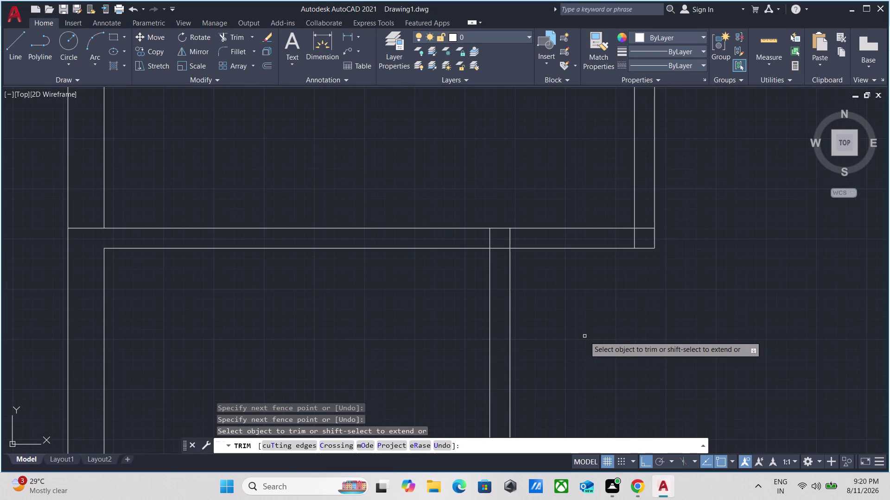
scroll(down, 3)
middle_drag(585, 336, 602, 315)
scroll(up, 3)
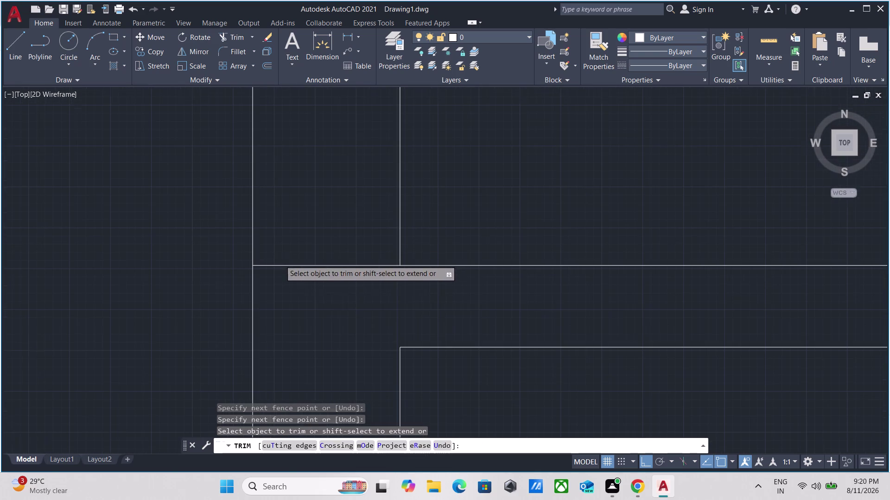
Trim the remaining overlapping segments at the other partition-wall junctions.
click(311, 296)
click(319, 205)
scroll(down, 3)
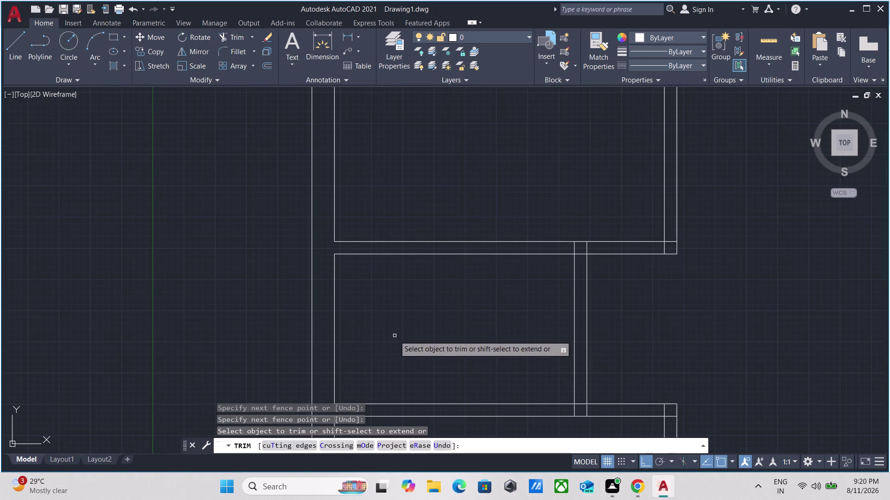
middle_drag(396, 335, 432, 207)
scroll(up, 3)
click(615, 277)
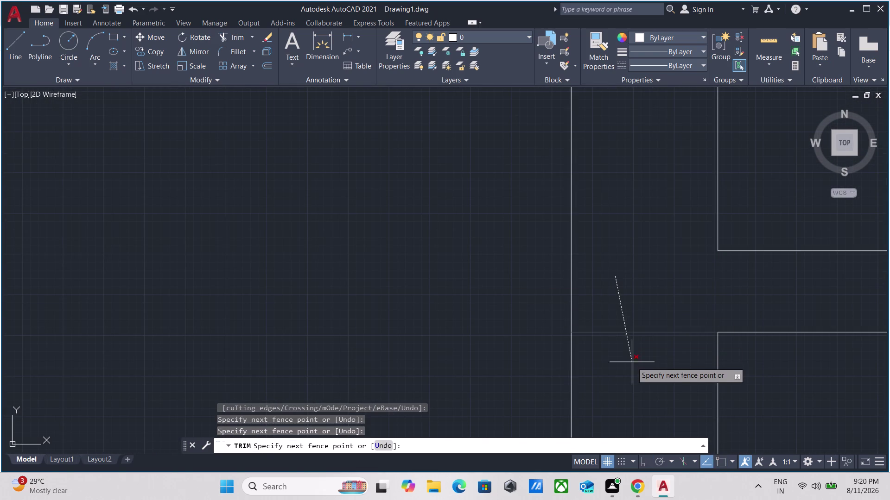
drag(631, 361, 630, 357)
scroll(down, 3)
middle_drag(630, 324, 453, 322)
scroll(down, 3)
key(Escape)
middle_drag(539, 353, 540, 352)
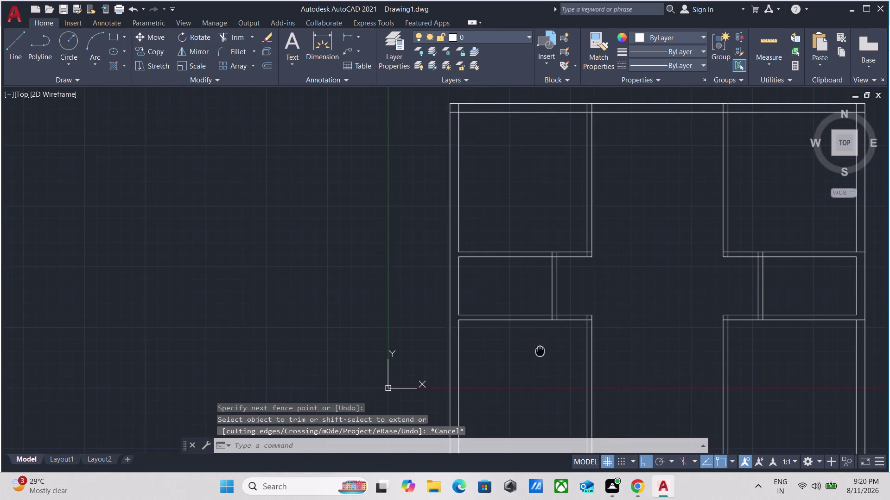
middle_drag(540, 351, 533, 296)
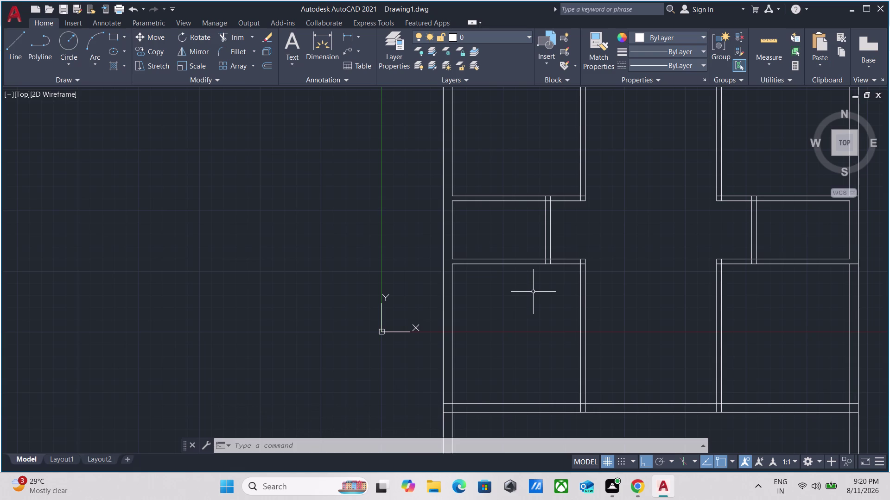
scroll(down, 3)
scroll(up, 3)
middle_drag(536, 299, 346, 209)
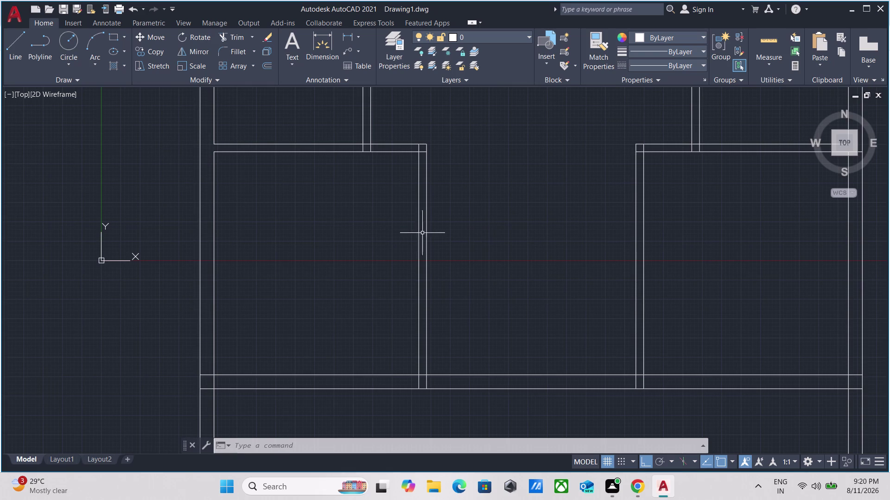
scroll(down, 3)
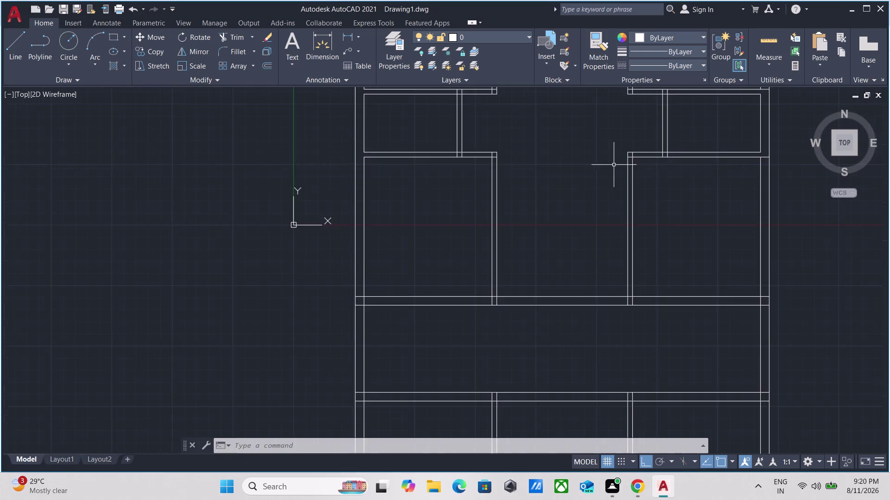
middle_drag(606, 171, 454, 278)
scroll(up, 3)
scroll(up, 3)
middle_drag(531, 183, 491, 256)
scroll(up, 3)
scroll(down, 3)
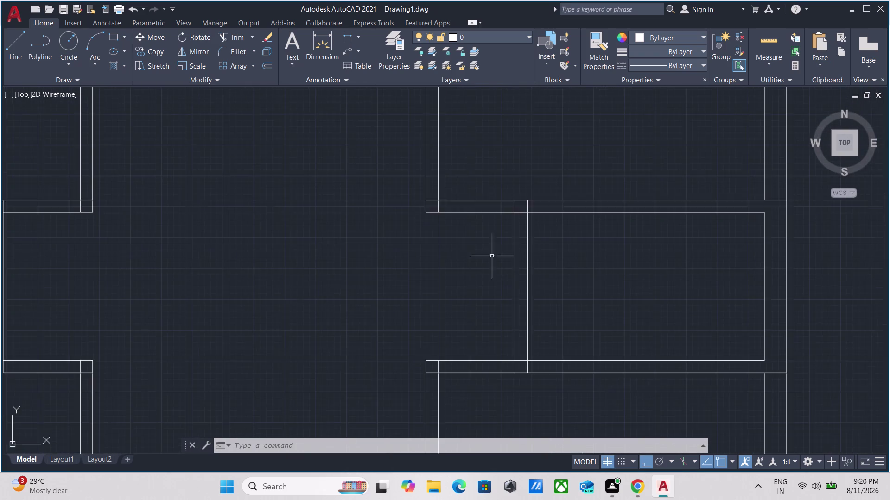
middle_drag(492, 256, 480, 308)
scroll(up, 3)
key(Escape)
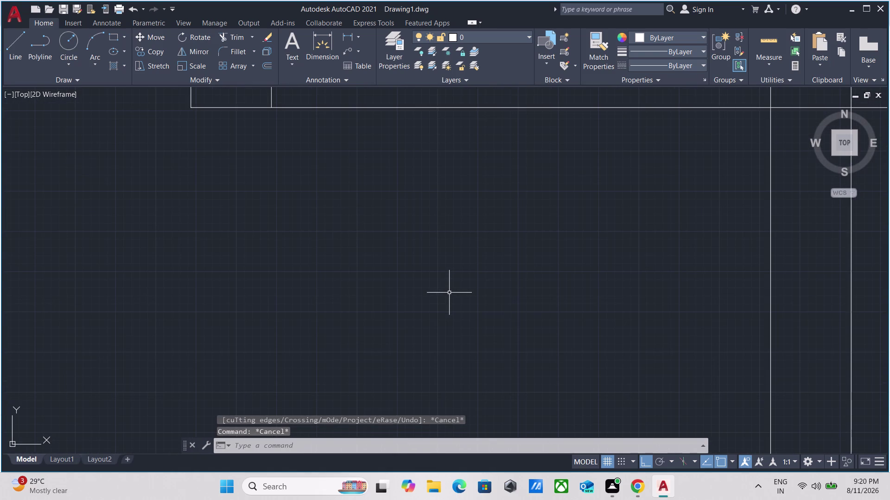
key(d)
key(BackSpace)
click(360, 37)
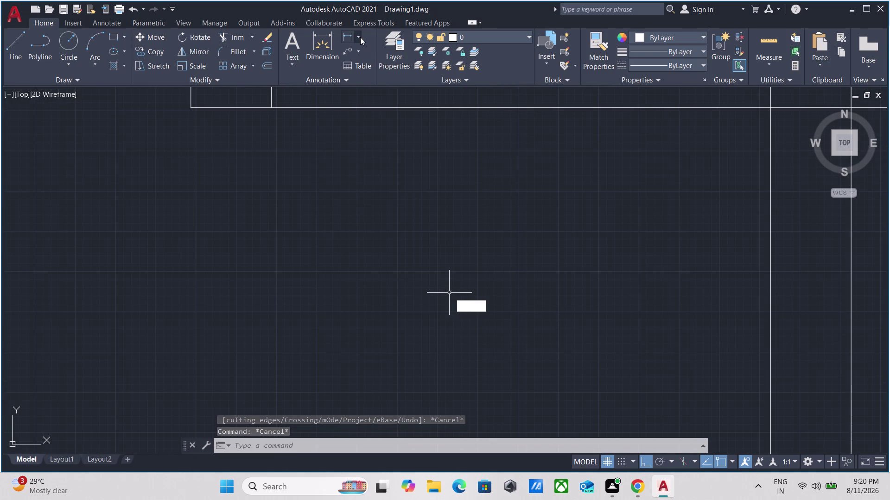
click(362, 42)
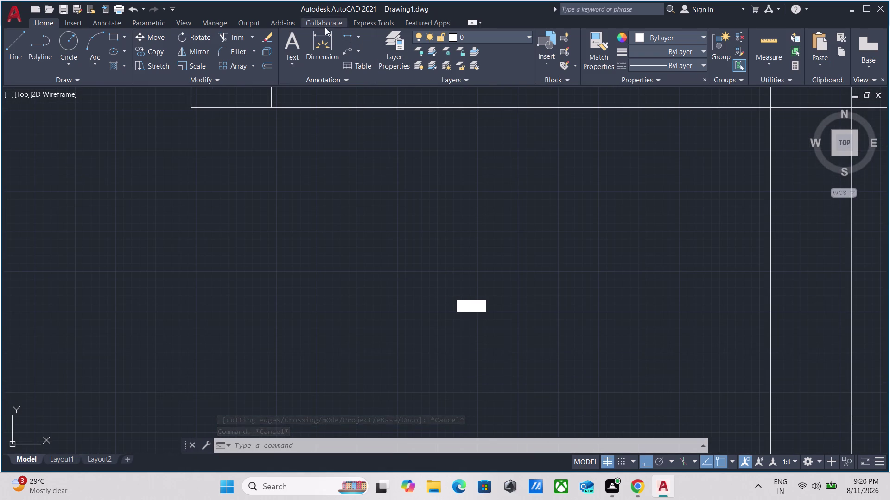
click(351, 38)
scroll(down, 3)
middle_drag(425, 145, 403, 238)
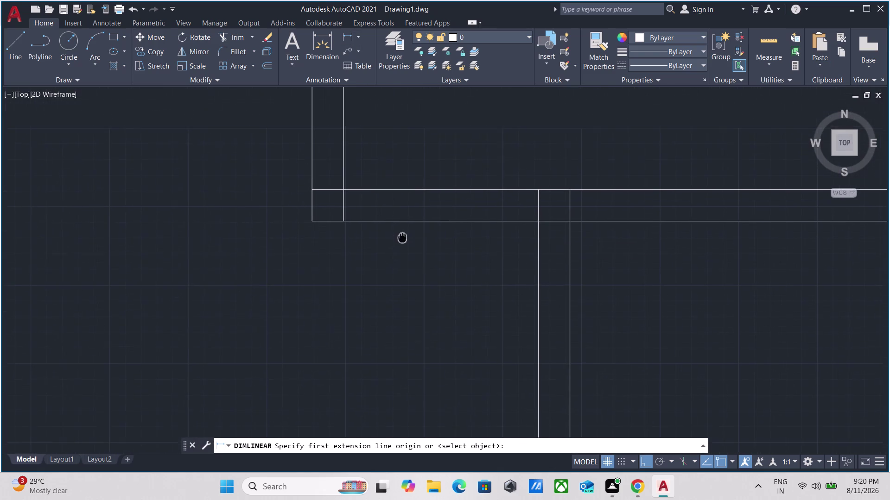
click(342, 223)
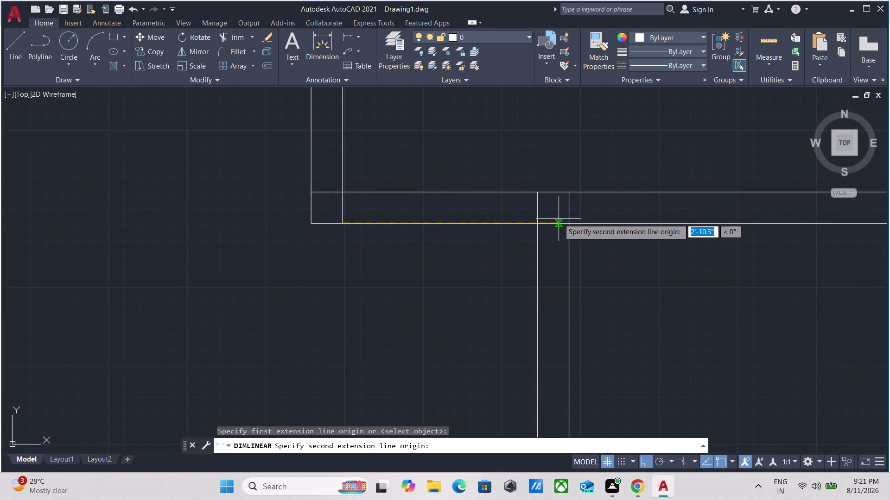
click(537, 224)
scroll(up, 3)
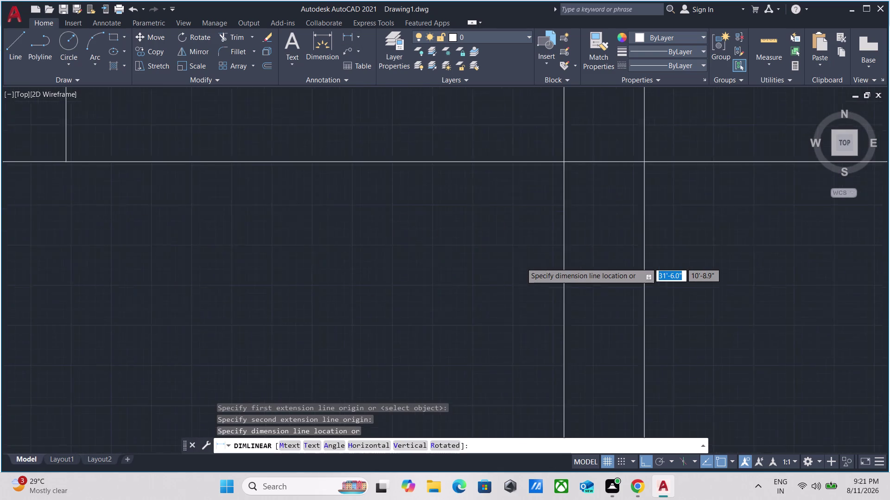
scroll(up, 3)
scroll(down, 3)
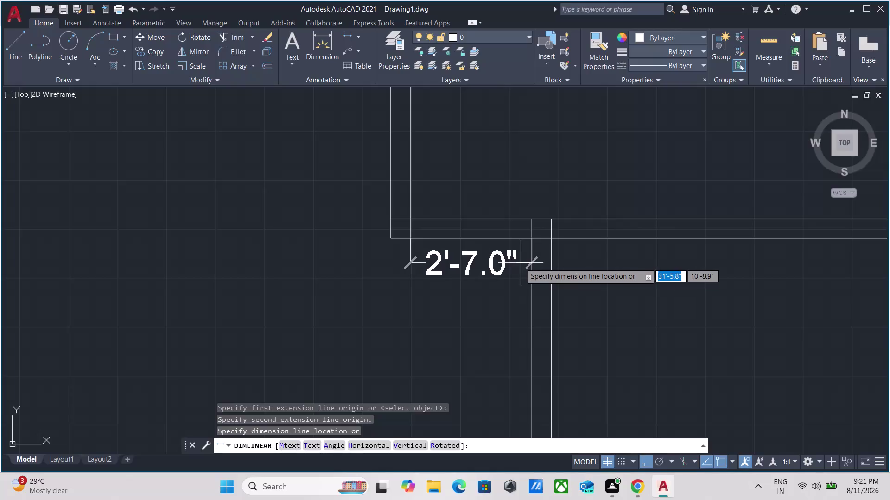
scroll(down, 3)
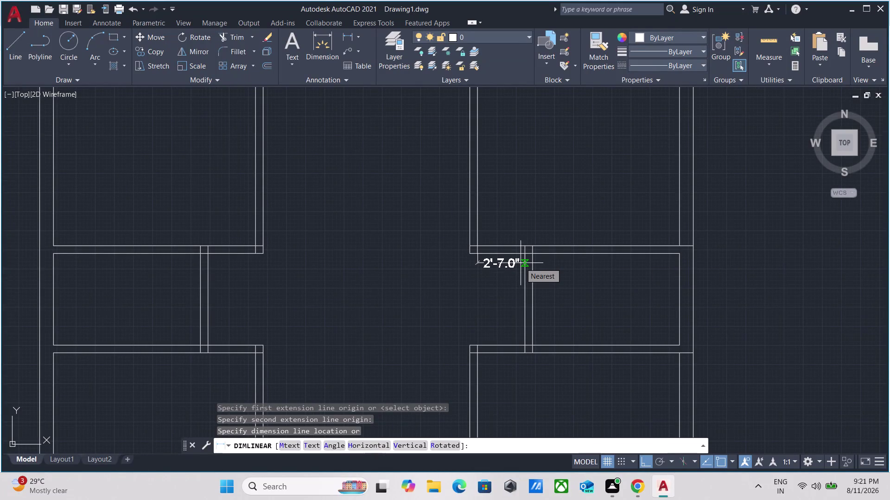
key(Escape)
scroll(down, 3)
middle_drag(579, 273, 590, 195)
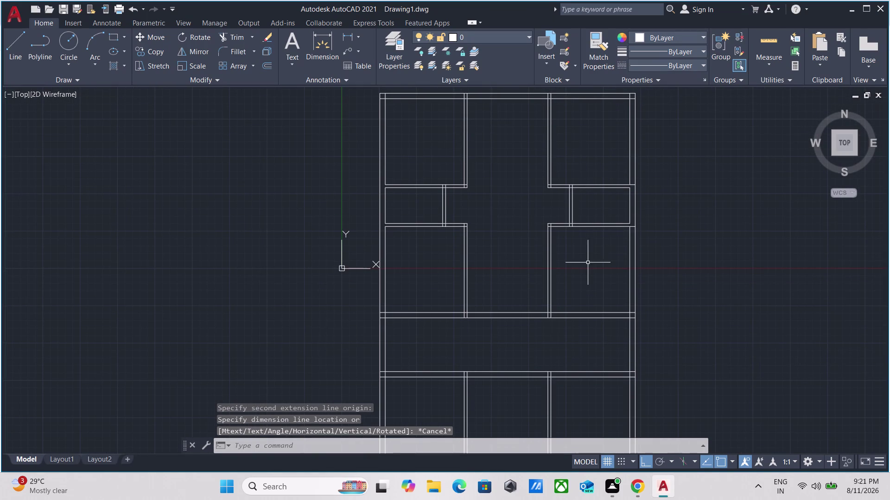
scroll(up, 3)
middle_drag(593, 273, 581, 307)
scroll(down, 3)
middle_drag(581, 301, 581, 311)
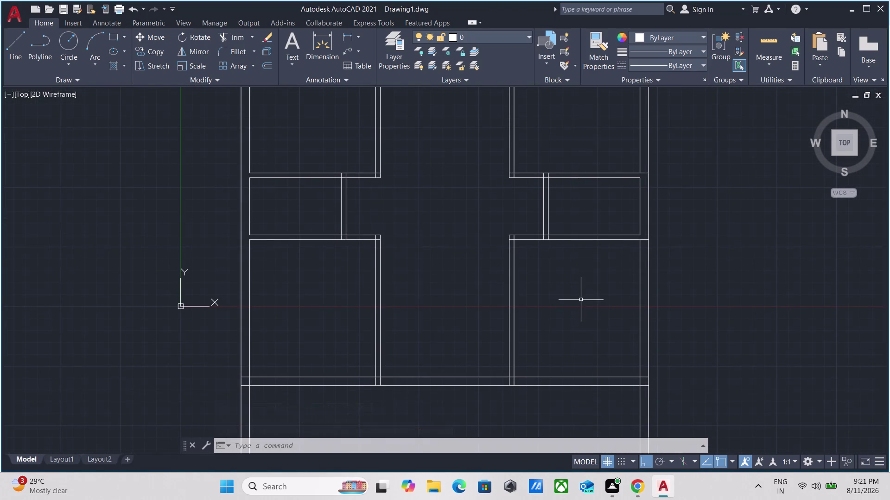
middle_drag(581, 300, 579, 310)
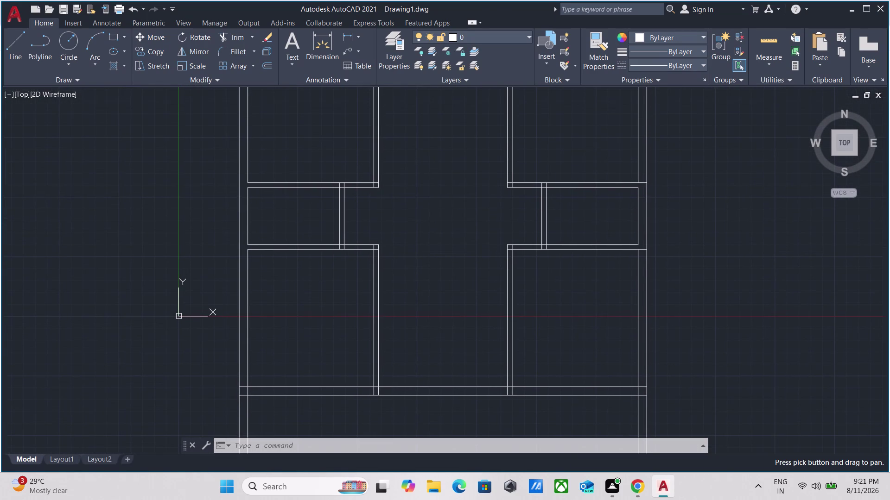
middle_drag(579, 306, 554, 362)
scroll(up, 3)
scroll(down, 3)
middle_drag(599, 254, 578, 192)
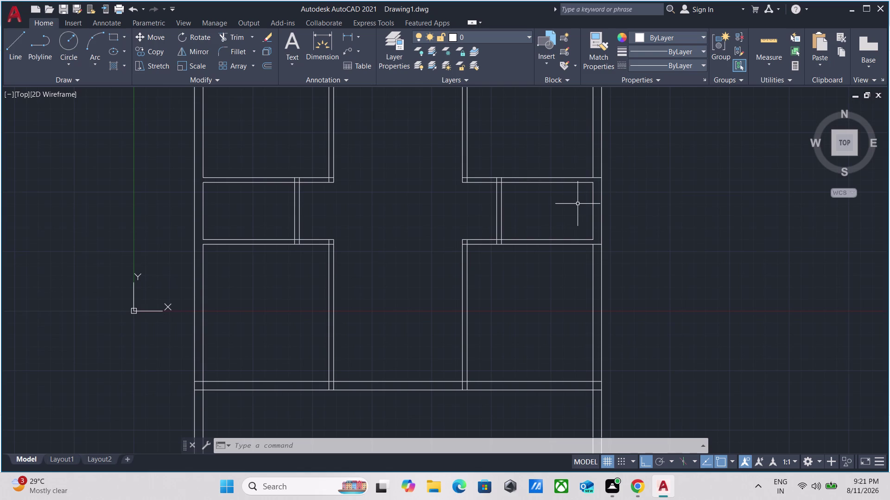
scroll(down, 3)
scroll(up, 3)
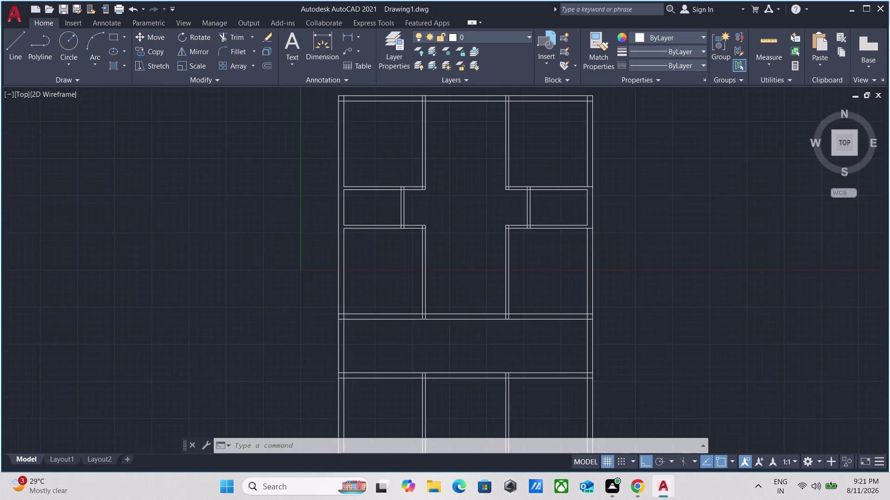
scroll(up, 3)
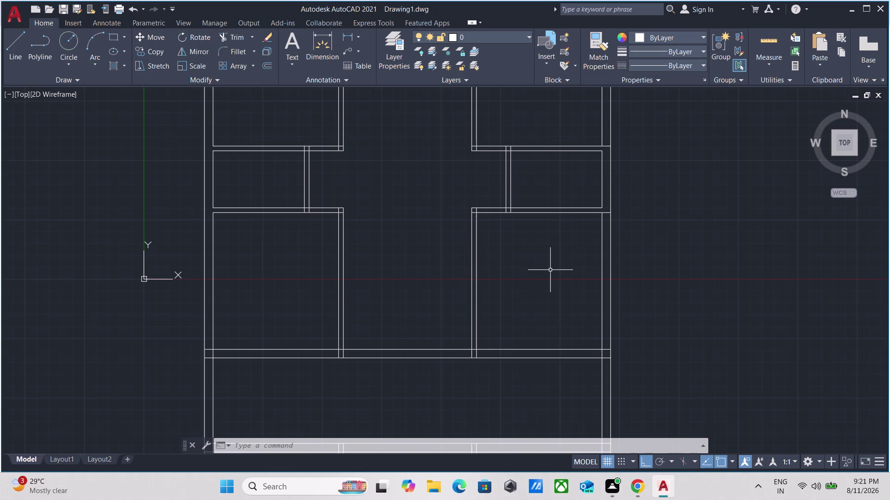
scroll(up, 3)
scroll(down, 3)
scroll(up, 3)
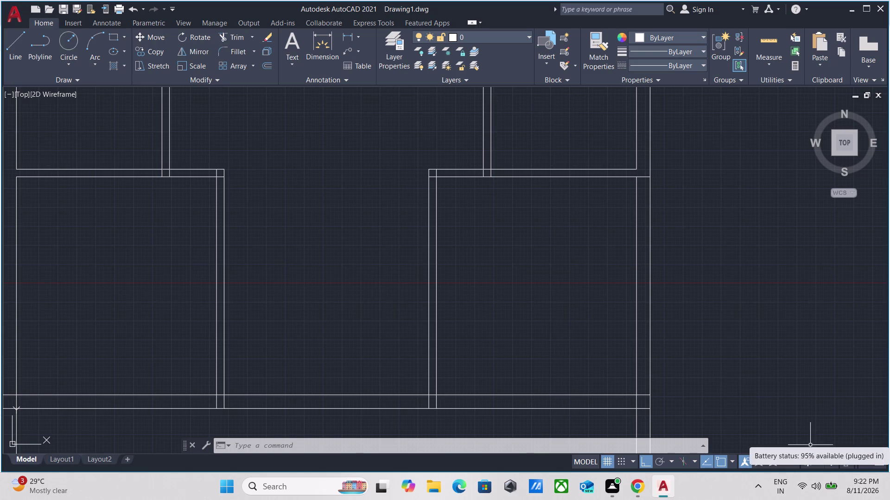
scroll(down, 3)
scroll(up, 3)
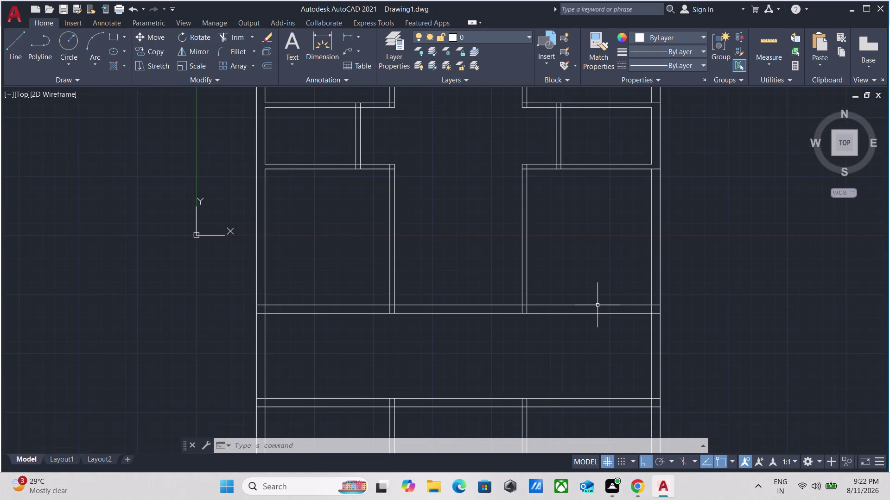
scroll(up, 3)
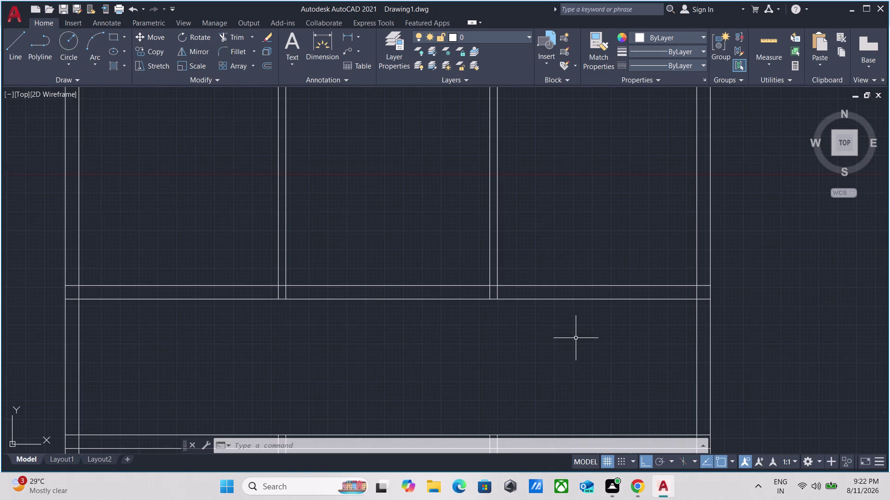
middle_drag(576, 336, 578, 309)
middle_drag(578, 309, 608, 364)
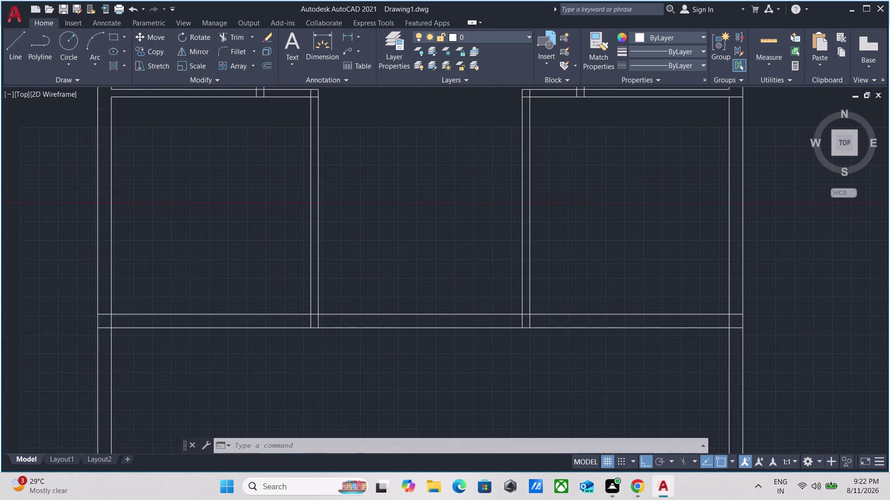
scroll(down, 3)
middle_drag(608, 365, 638, 401)
scroll(down, 3)
middle_drag(639, 401, 649, 414)
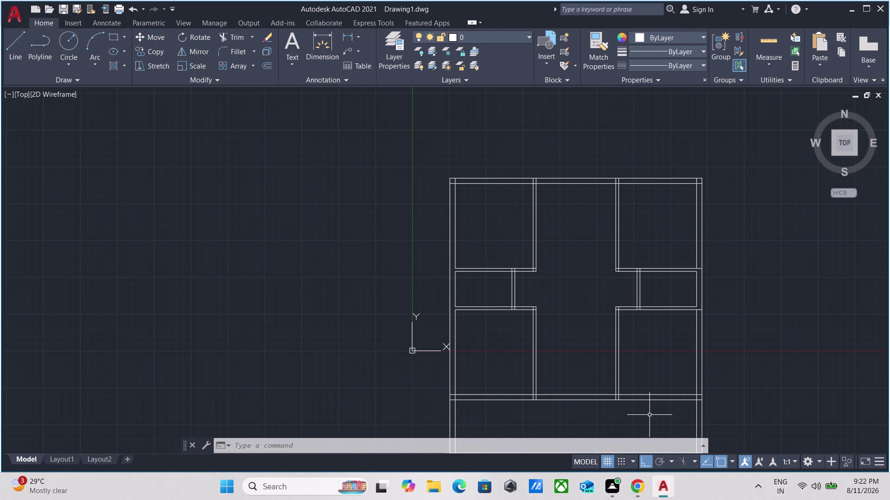
scroll(up, 3)
middle_drag(650, 412, 645, 340)
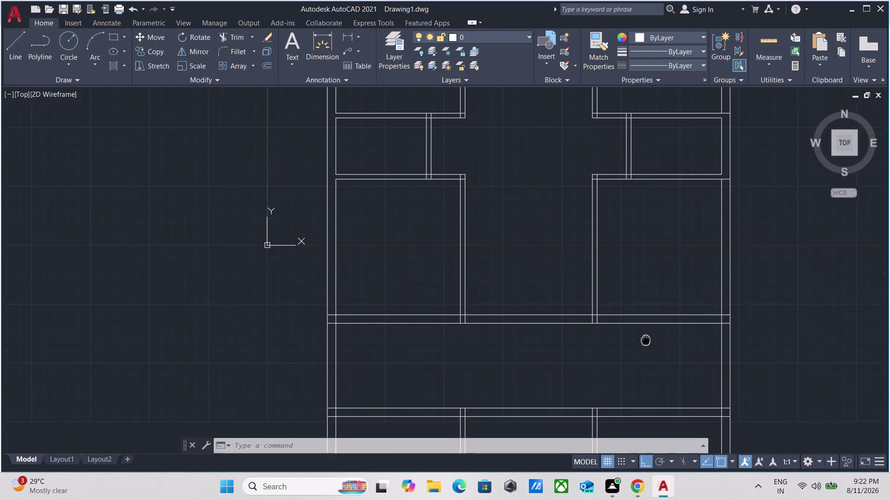
middle_drag(646, 340, 643, 323)
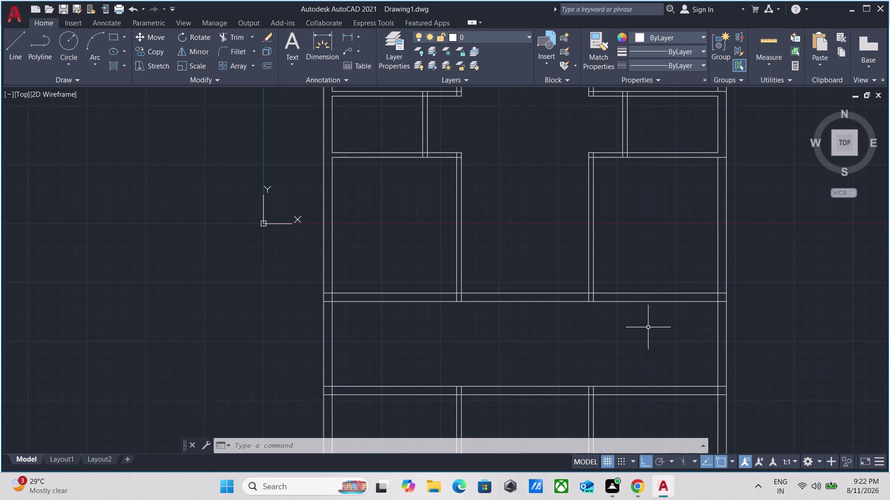
middle_drag(648, 328, 659, 436)
middle_drag(647, 254, 637, 255)
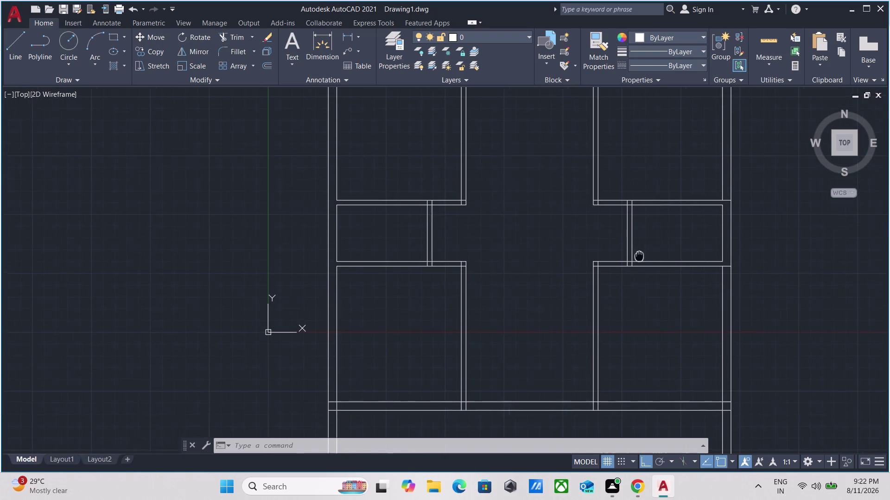
middle_drag(637, 256, 452, 378)
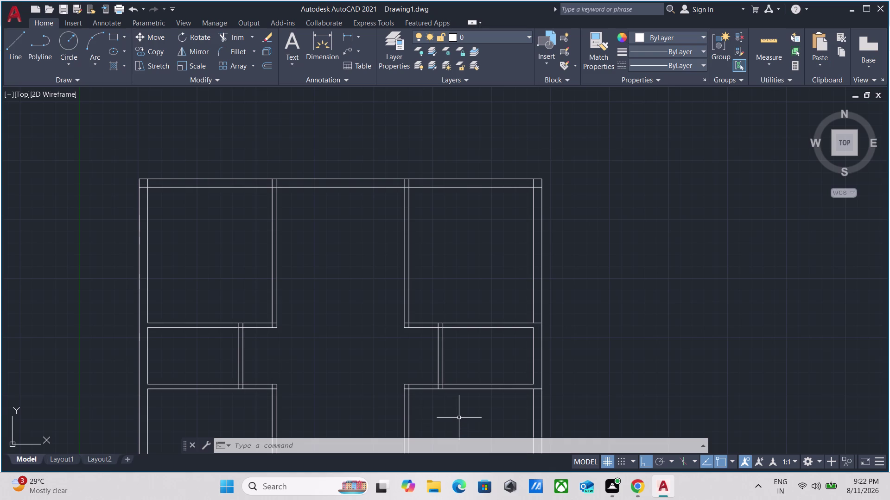
middle_drag(459, 416, 480, 249)
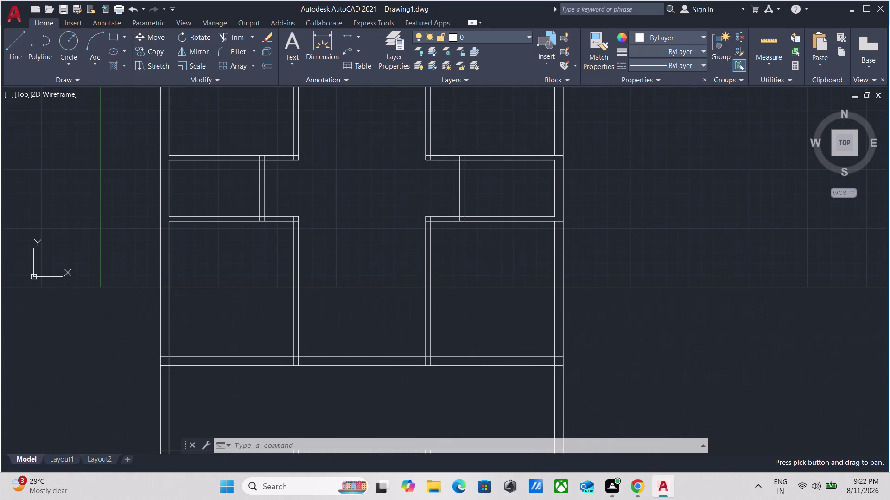
scroll(up, 3)
scroll(down, 3)
middle_drag(466, 315, 465, 313)
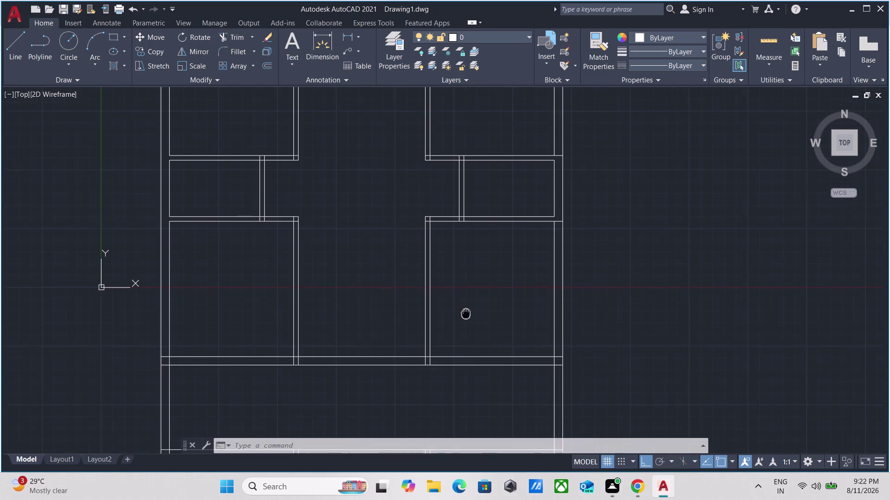
middle_drag(465, 313, 466, 305)
scroll(up, 3)
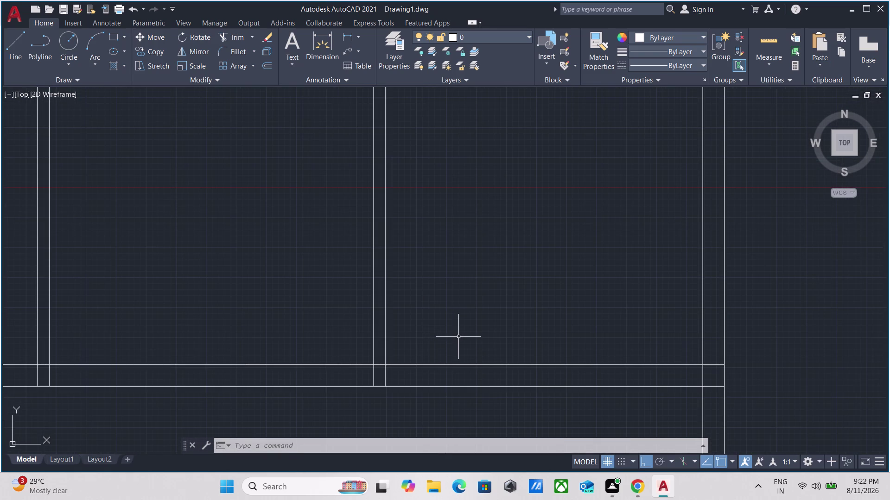
Fence-trim the crossing wall lines at the first junction.
text(tr)
key(Return)
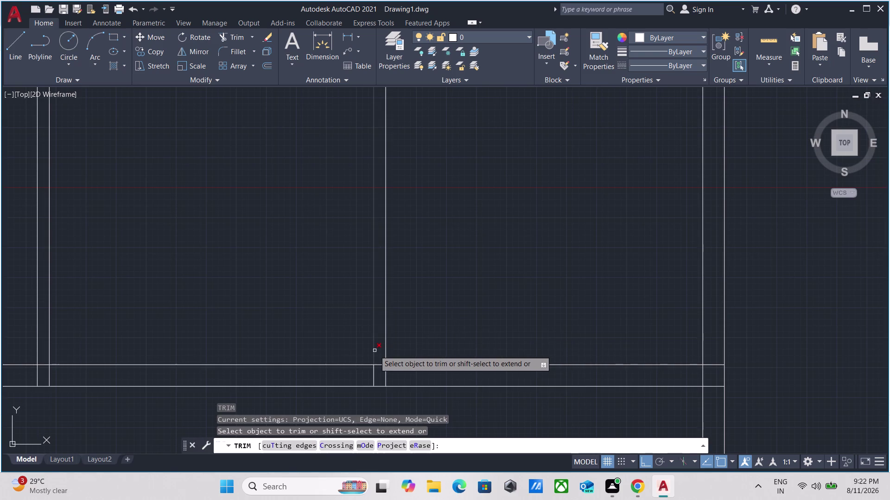
scroll(up, 3)
scroll(down, 3)
middle_drag(378, 355, 415, 148)
scroll(up, 3)
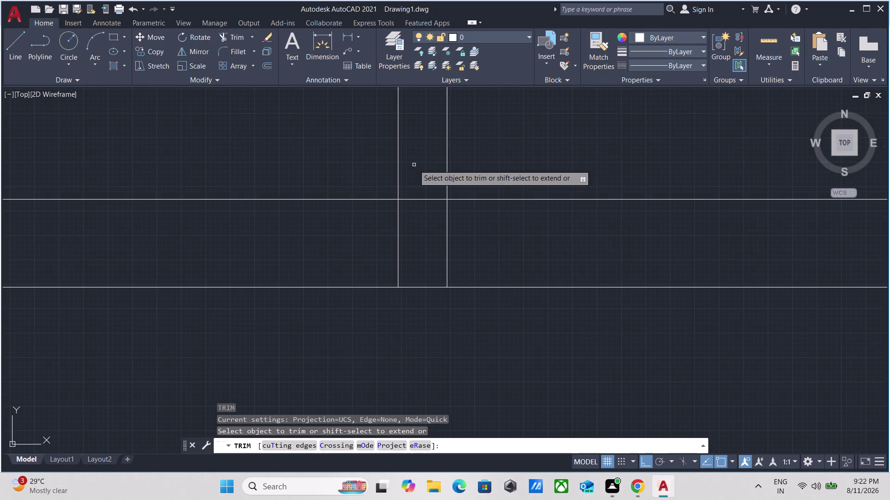
click(414, 165)
click(431, 224)
click(422, 239)
click(539, 240)
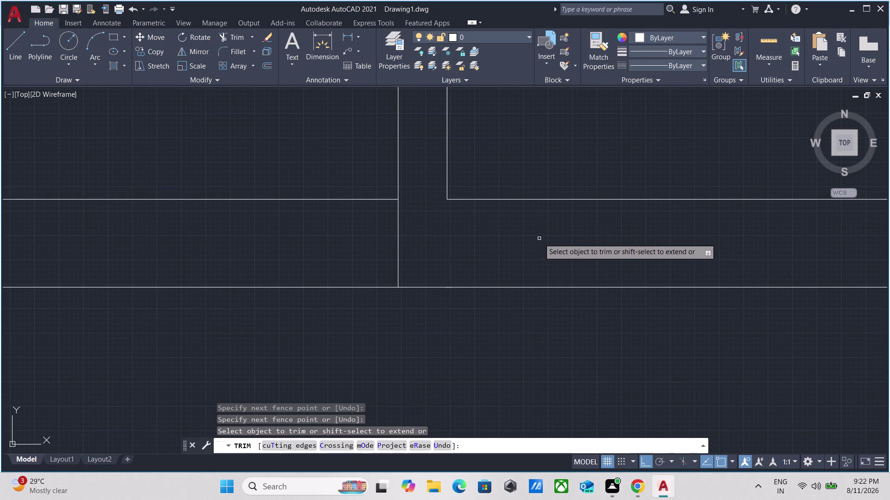
Trim the overlapping segments at the second wall junction.
scroll(down, 3)
middle_drag(539, 239, 412, 239)
scroll(up, 3)
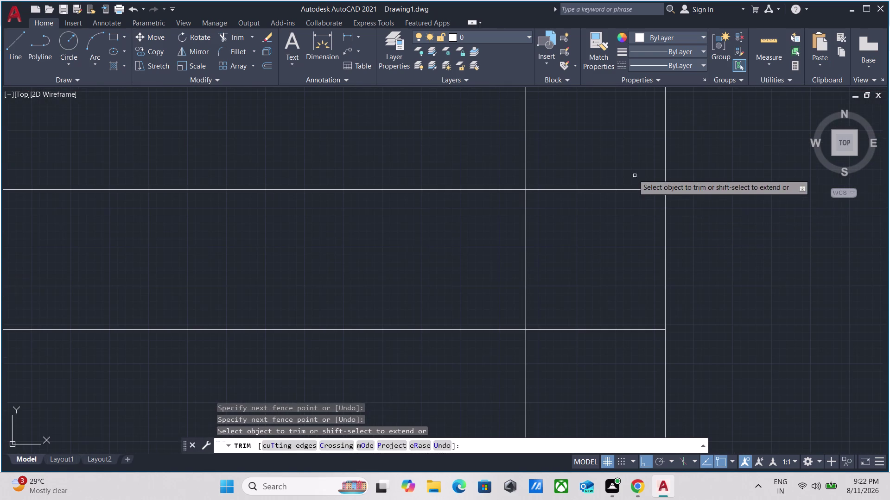
click(606, 158)
drag(590, 237, 579, 238)
drag(571, 245, 567, 244)
click(444, 254)
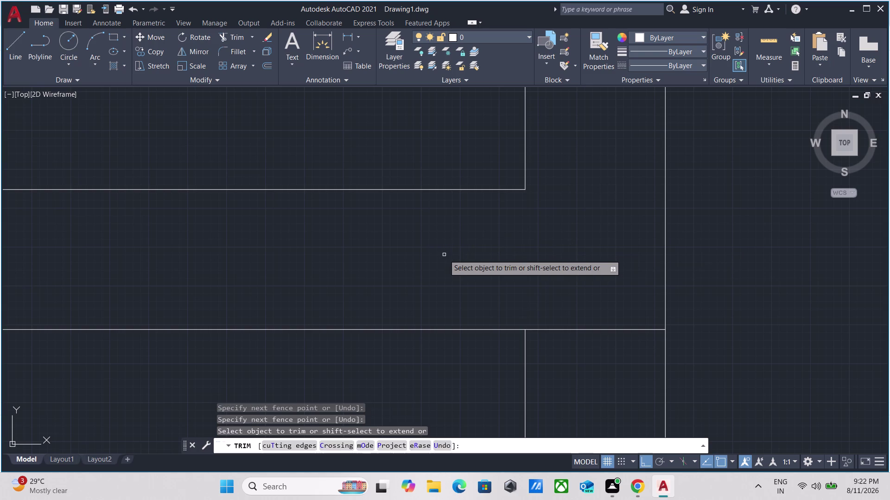
key(Escape)
Select the long horizontal wall line and begin an offset.
middle_drag(454, 254, 813, 387)
drag(738, 360, 724, 352)
click(620, 297)
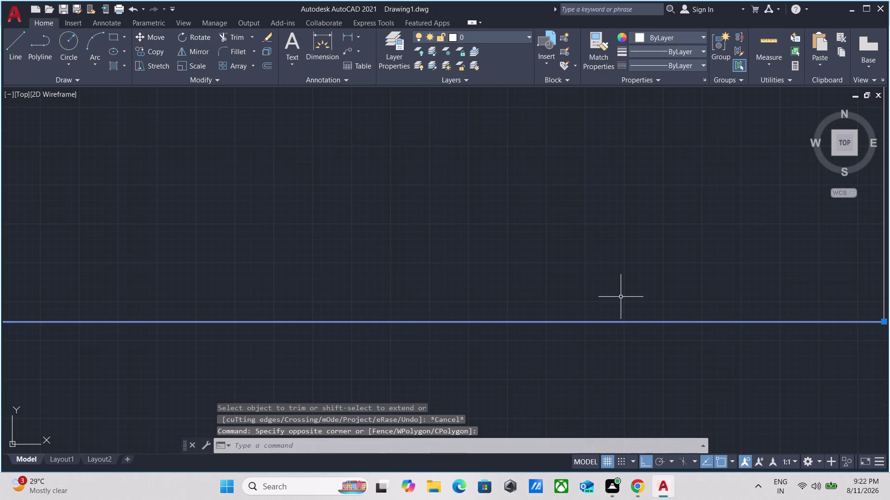
key(o)
key(Return)
Offset the lower right room's bottom wall line 8' upward.
scroll(down, 3)
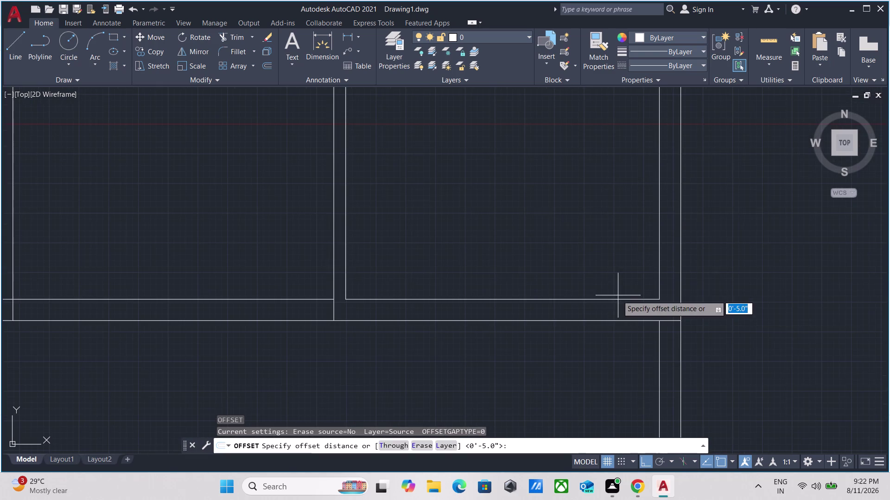
click(501, 301)
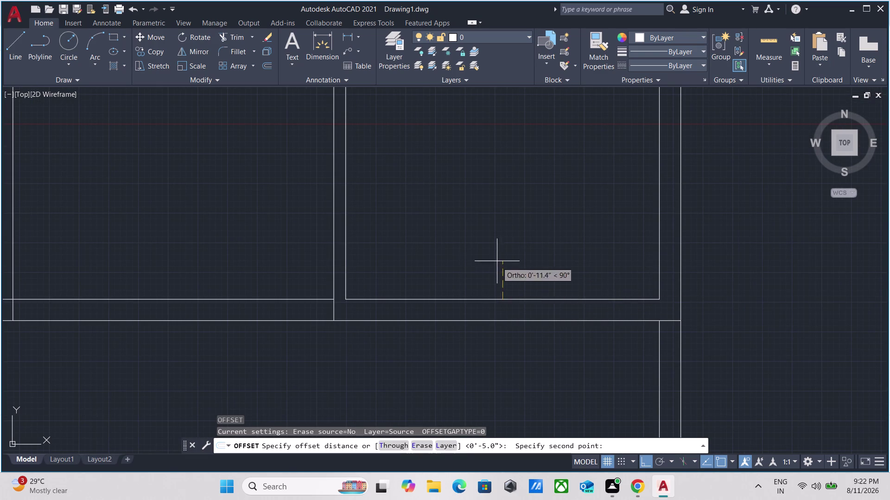
click(497, 260)
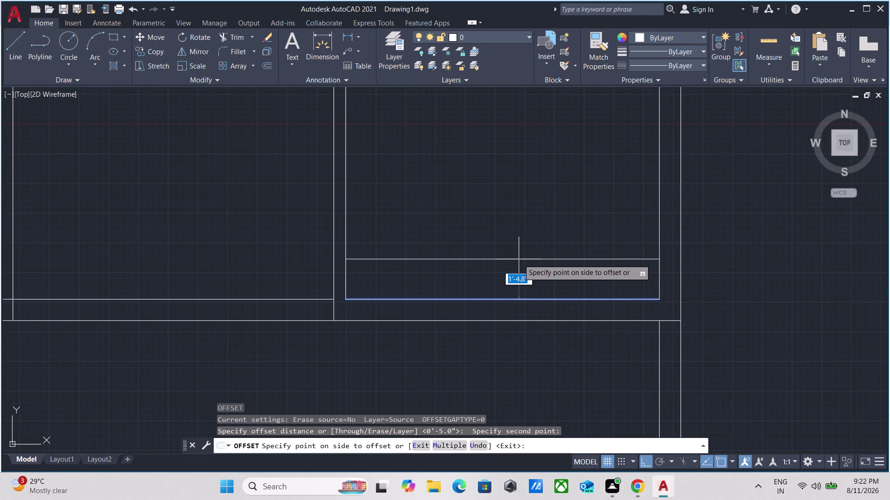
scroll(down, 3)
middle_drag(519, 260, 567, 452)
scroll(down, 3)
middle_drag(567, 357, 584, 265)
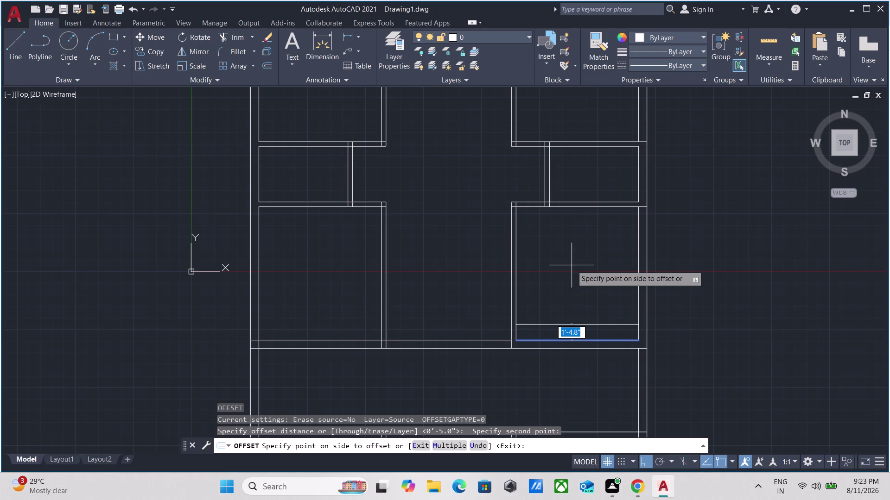
text(8')
key(Return)
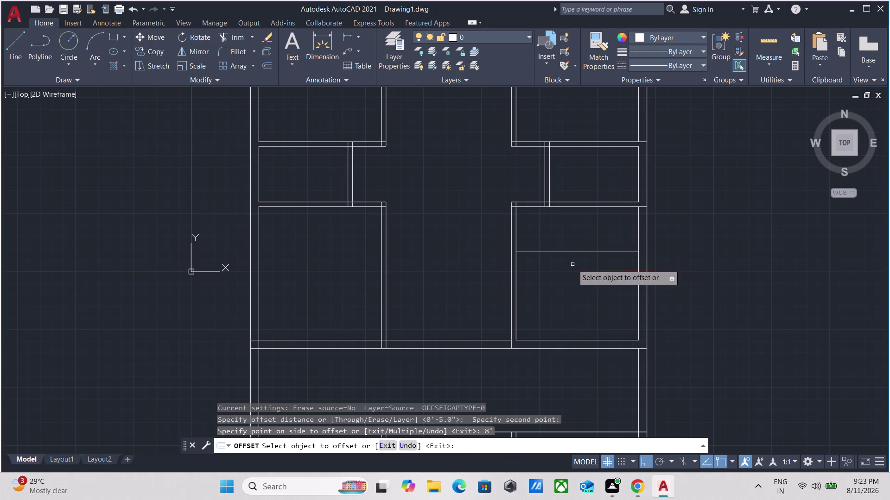
Offset the new partition line by 5 to complete the double-line wall.
scroll(up, 3)
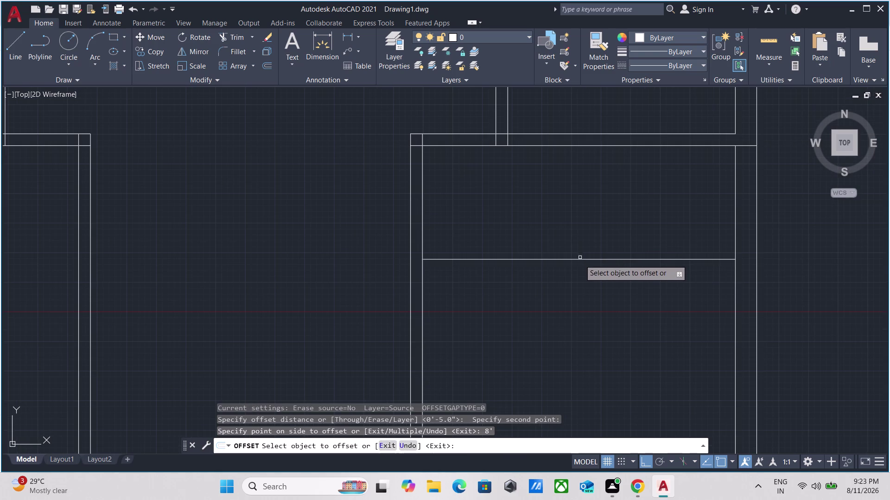
click(577, 260)
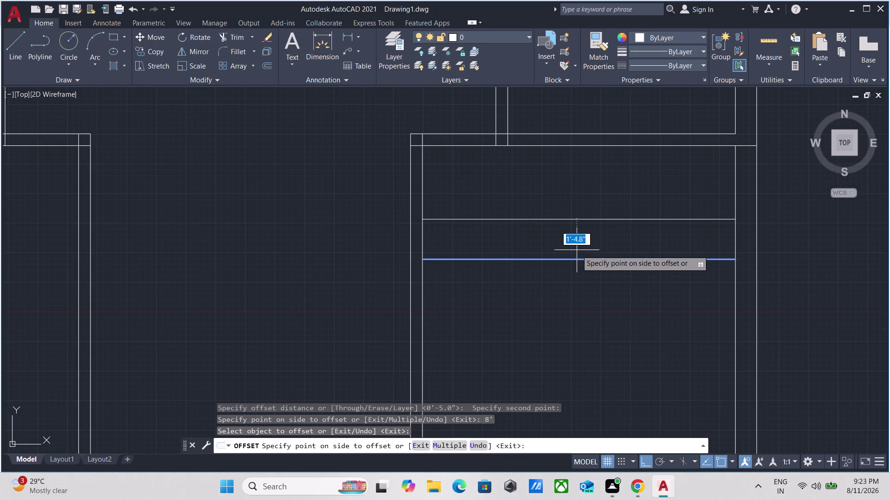
key(5)
key(Return)
scroll(down, 3)
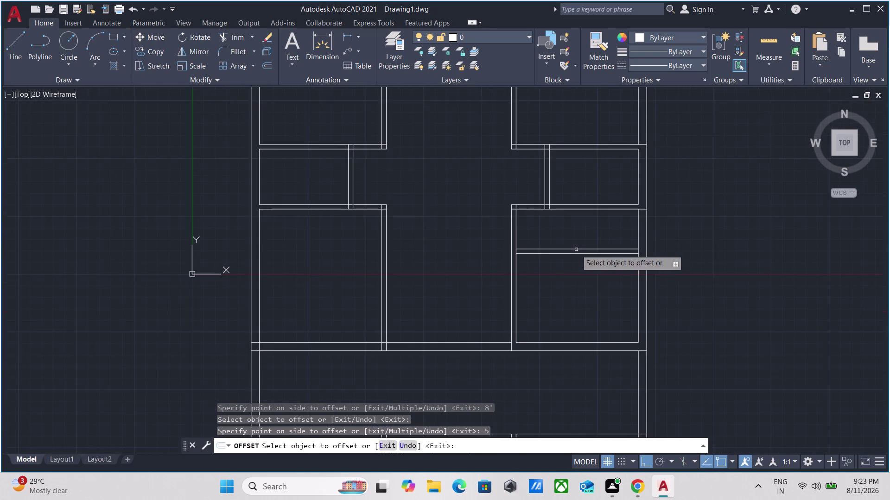
middle_drag(576, 249, 592, 297)
key(Escape)
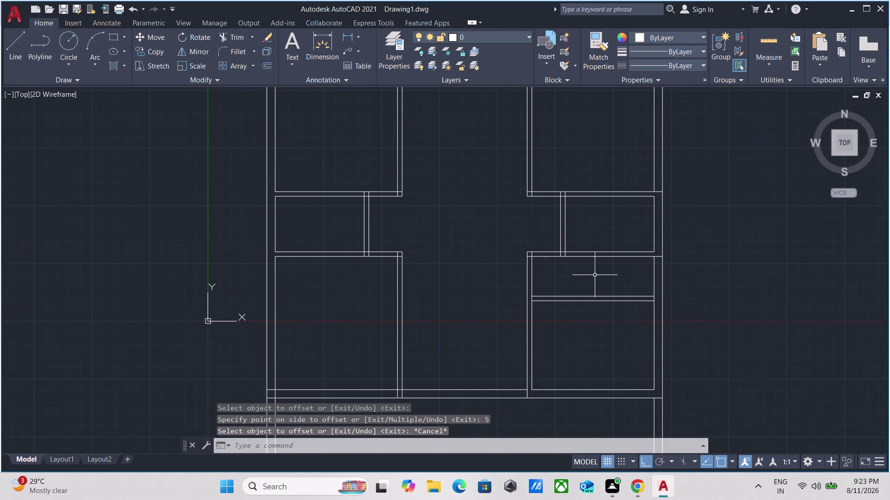
key(m)
text(ea)
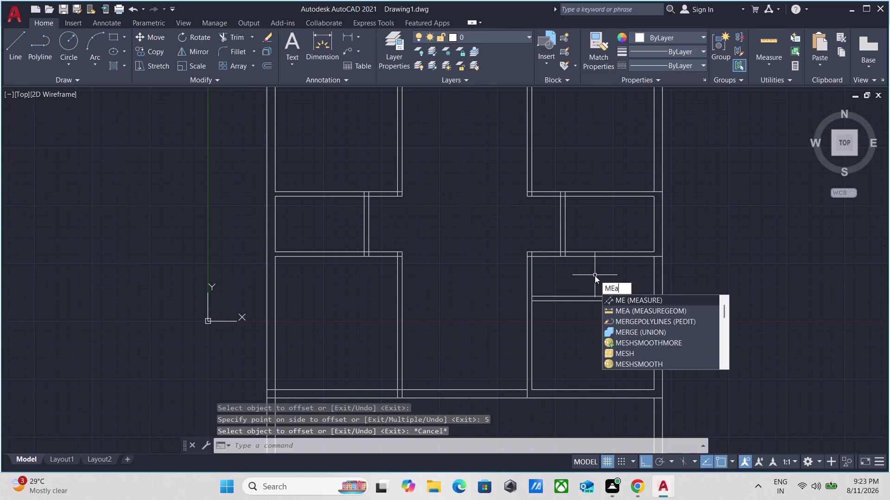
key(Return)
scroll(up, 3)
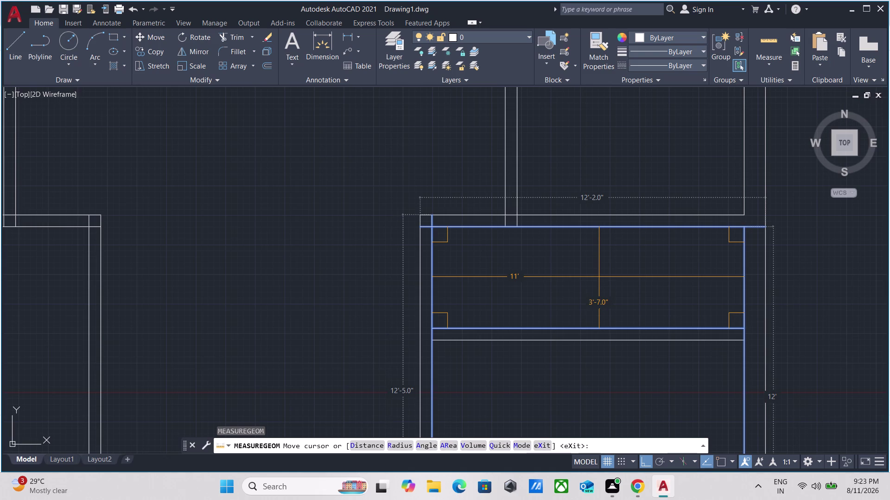
scroll(down, 3)
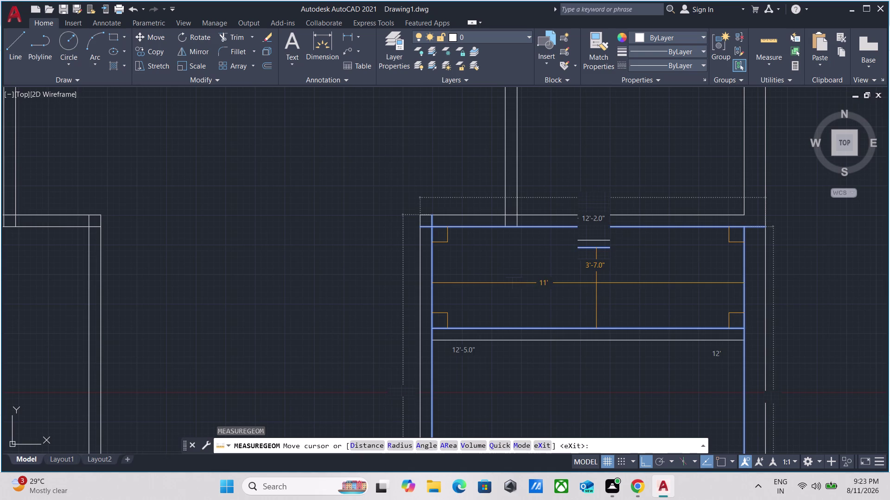
middle_drag(603, 184, 635, 252)
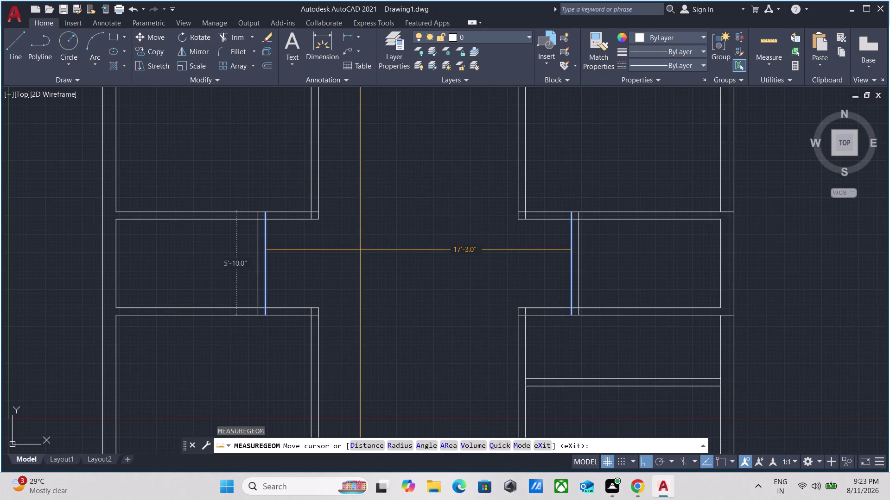
middle_drag(370, 248, 419, 311)
scroll(down, 3)
middle_drag(446, 172, 470, 216)
scroll(down, 3)
middle_drag(471, 205, 476, 101)
scroll(down, 3)
scroll(up, 3)
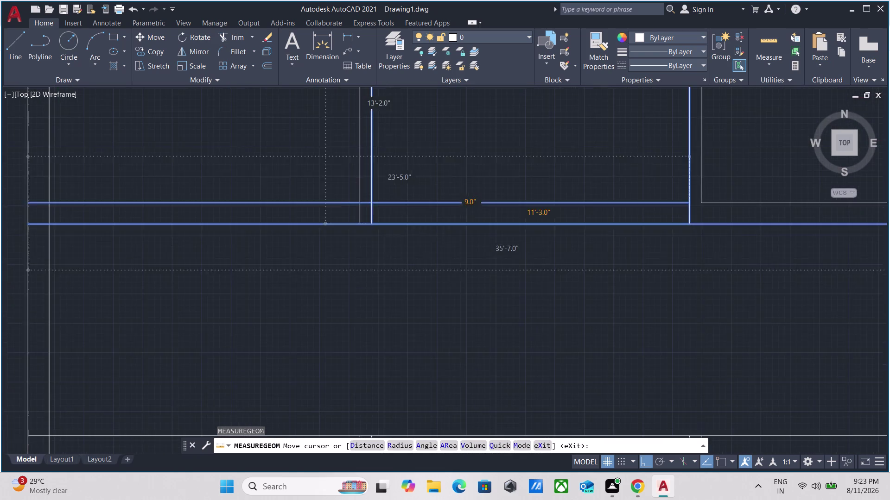
scroll(down, 3)
middle_drag(467, 187, 485, 253)
scroll(down, 3)
middle_drag(487, 227, 500, 268)
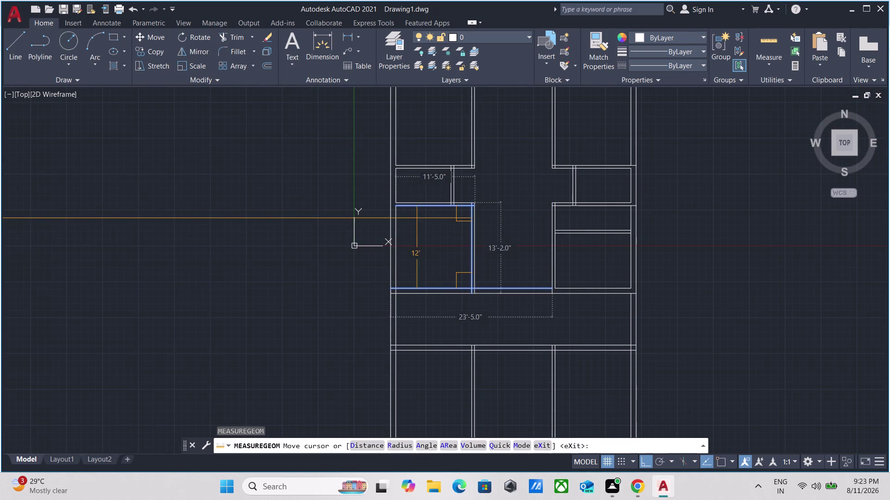
key(Escape)
scroll(up, 3)
middle_drag(443, 253, 459, 380)
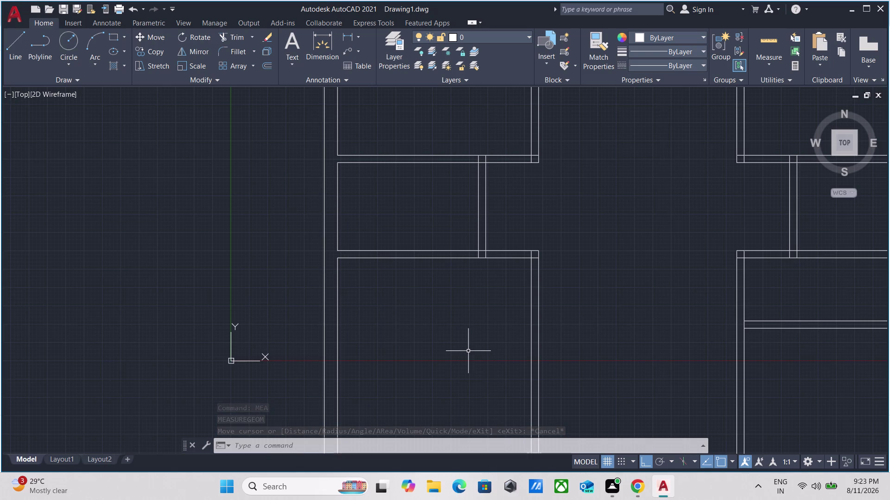
scroll(down, 3)
middle_drag(498, 302, 500, 263)
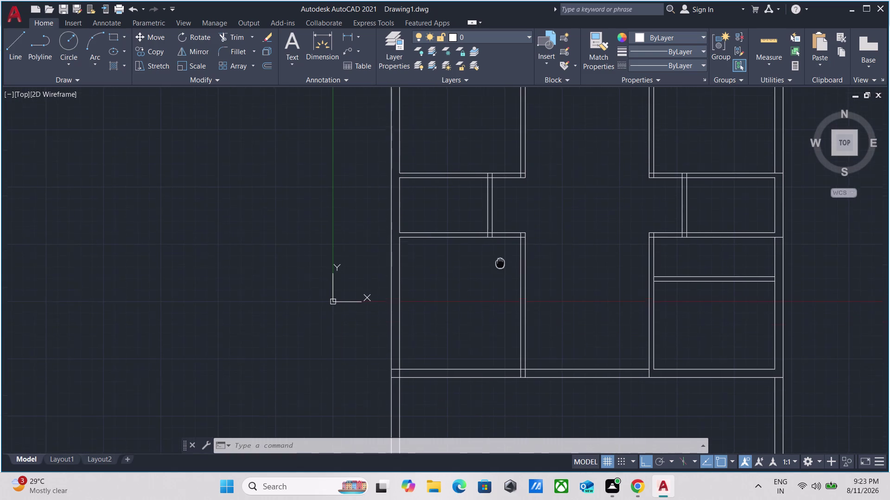
middle_drag(500, 263, 500, 261)
scroll(up, 3)
middle_drag(494, 272, 486, 289)
scroll(down, 3)
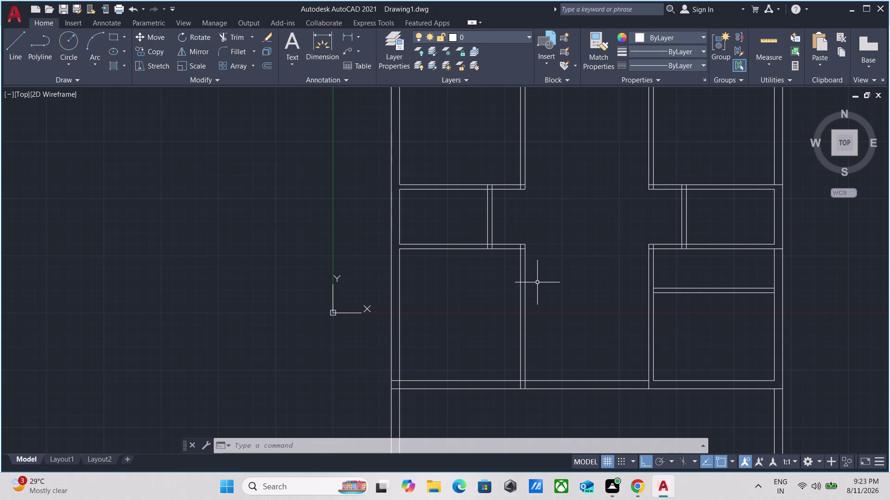
scroll(up, 3)
scroll(up, 3)
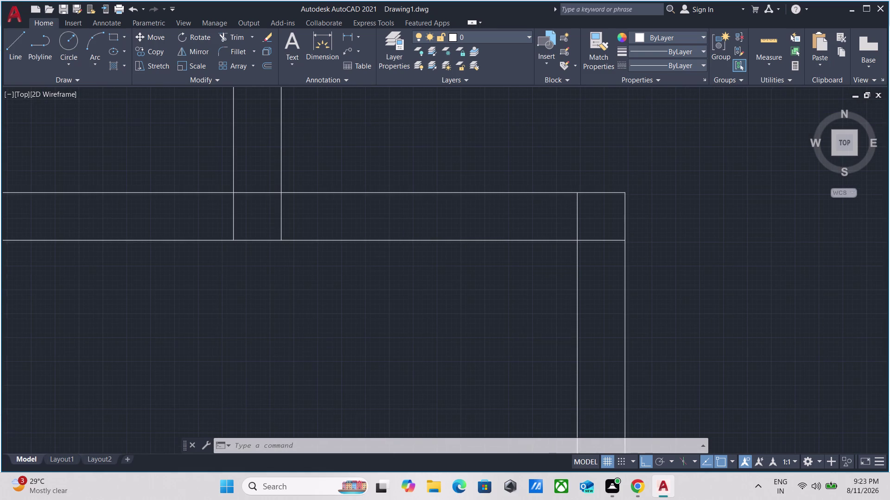
scroll(down, 3)
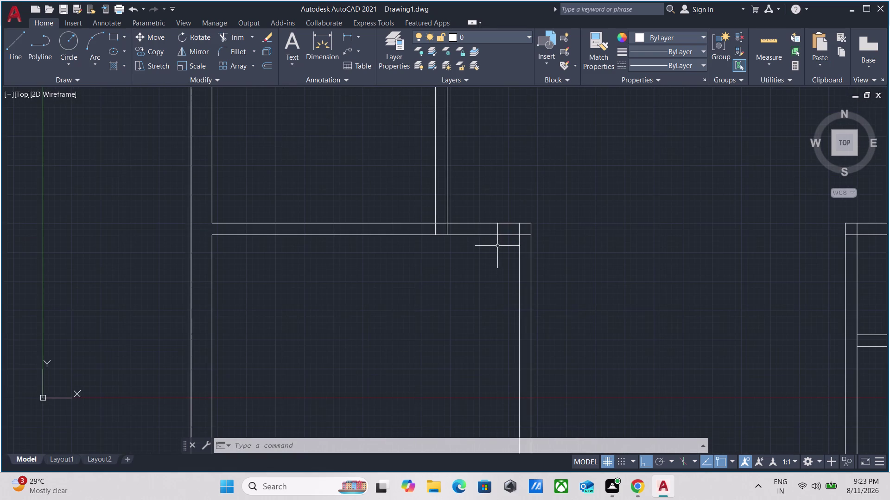
scroll(down, 3)
middle_drag(539, 245, 529, 157)
scroll(up, 3)
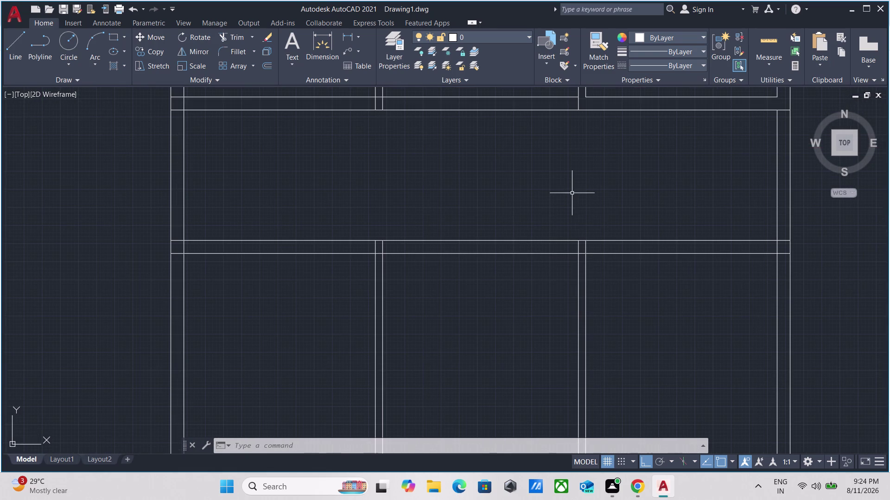
middle_drag(570, 193, 571, 196)
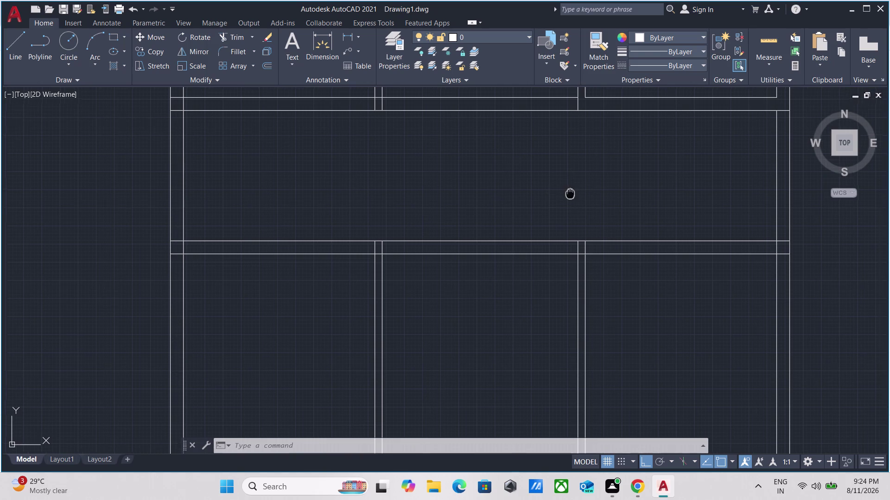
middle_drag(572, 196, 599, 232)
scroll(down, 3)
middle_drag(559, 218, 610, 276)
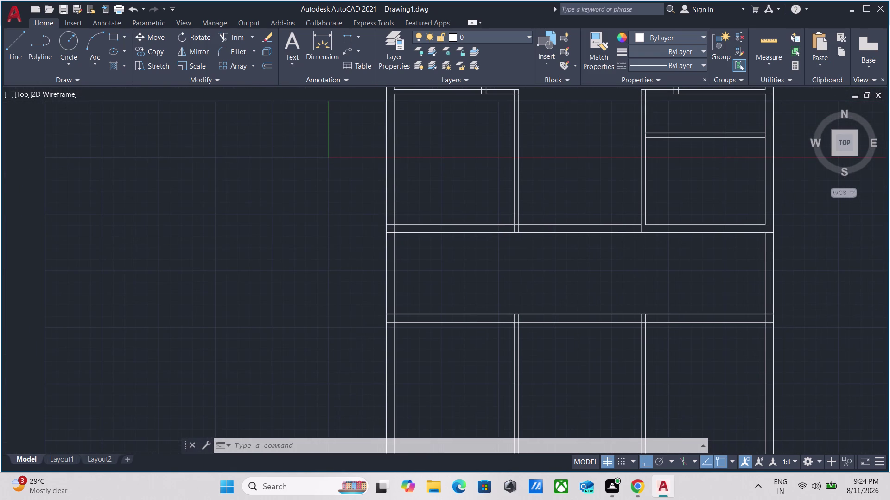
scroll(down, 3)
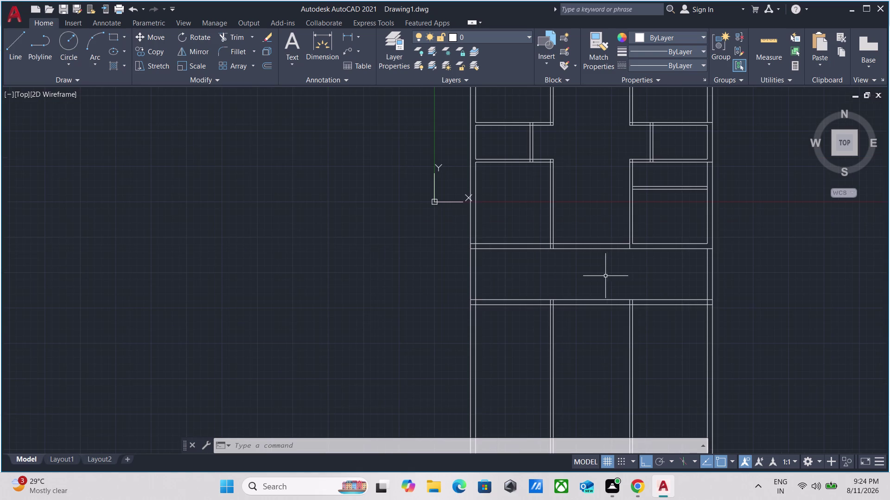
scroll(down, 3)
scroll(up, 3)
middle_drag(506, 272, 515, 286)
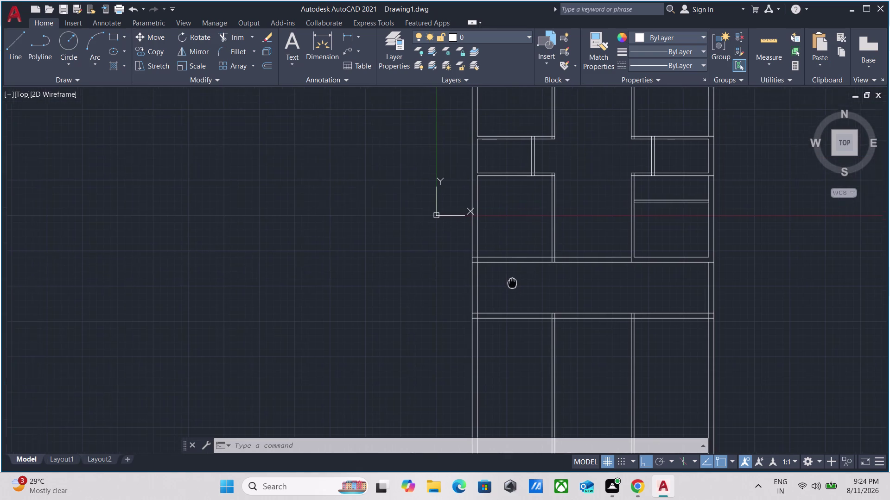
middle_drag(515, 286, 527, 315)
scroll(up, 3)
middle_drag(527, 266, 506, 341)
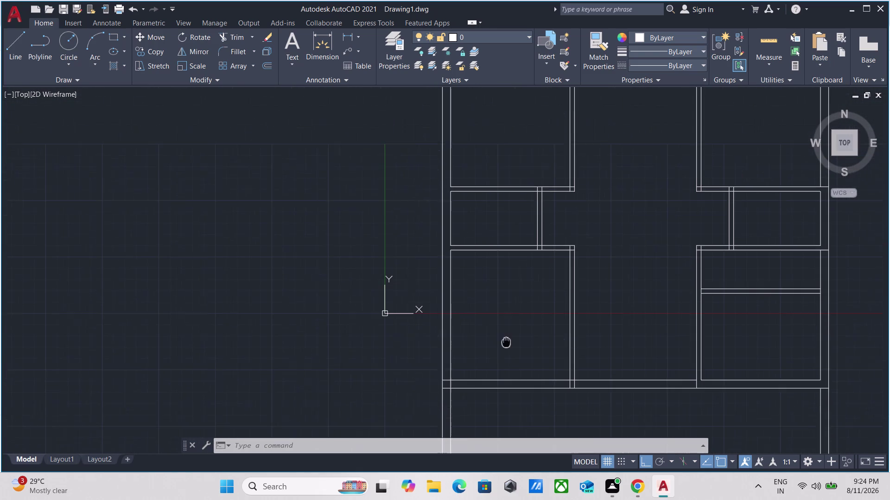
middle_drag(506, 342, 506, 343)
middle_drag(507, 336, 514, 388)
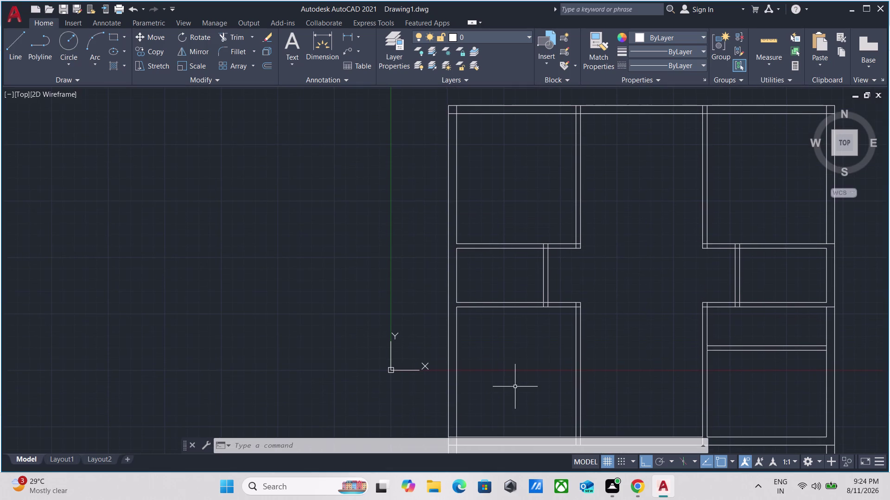
Quick-measure the small left room: 5' by 8', with 5'-10" and 11'-5" spans.
key(m)
key(e)
key(a)
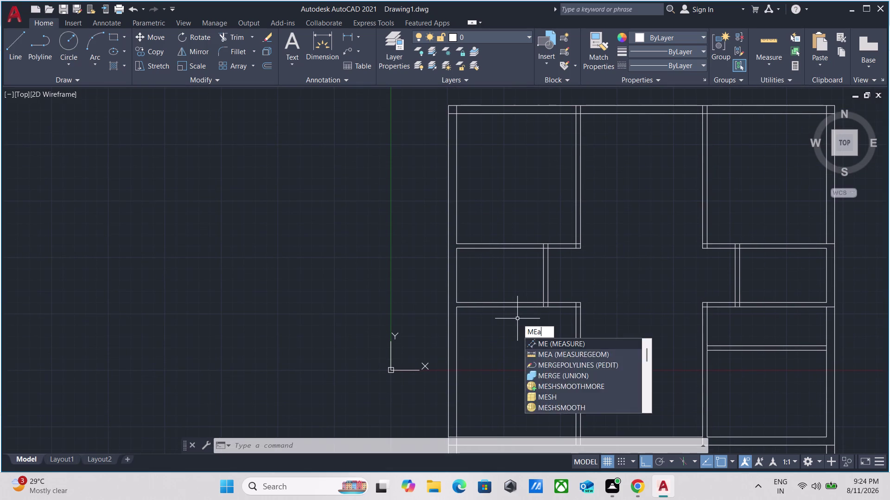
key(Return)
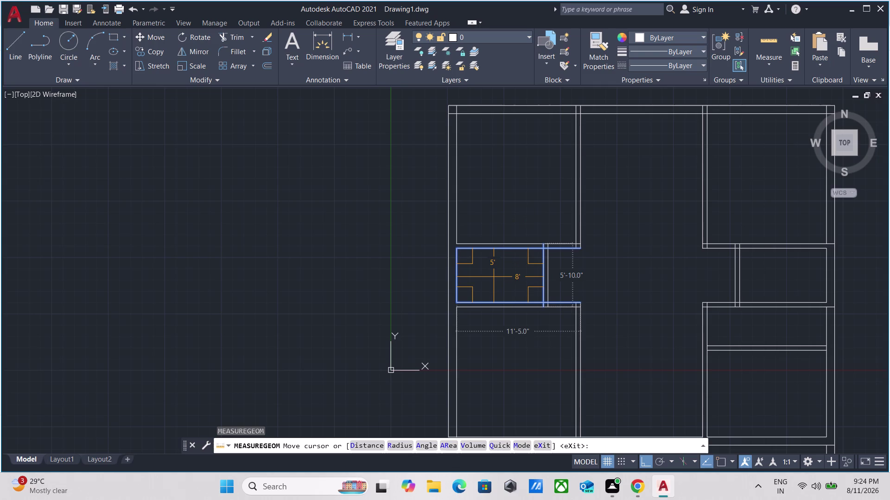
scroll(up, 3)
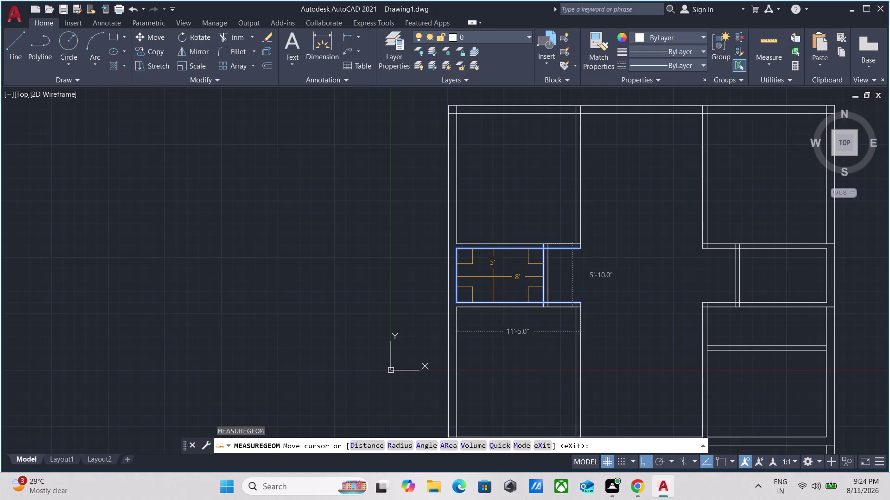
key(Escape)
drag(605, 282, 599, 282)
Erase the two old partition lines.
click(541, 275)
right_click(540, 275)
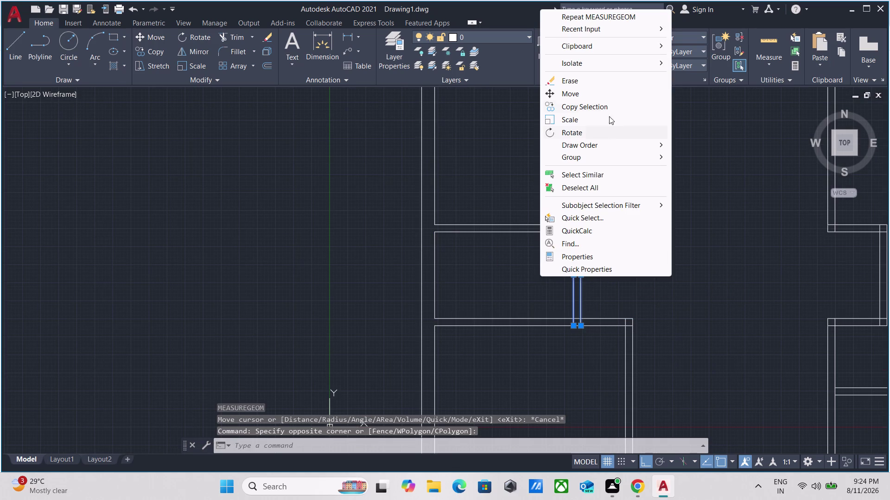
click(586, 83)
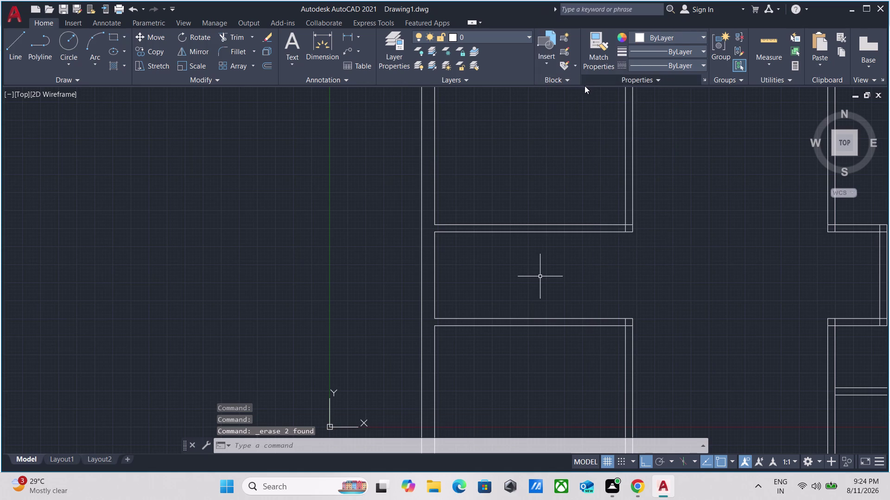
Offset the left inner wall line 8'3" to place the new partition line.
key(o)
key(Return)
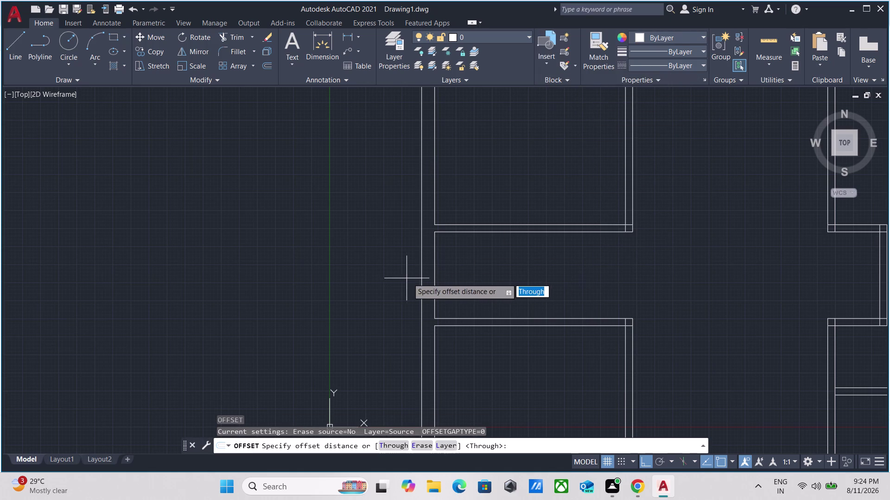
click(435, 274)
click(466, 272)
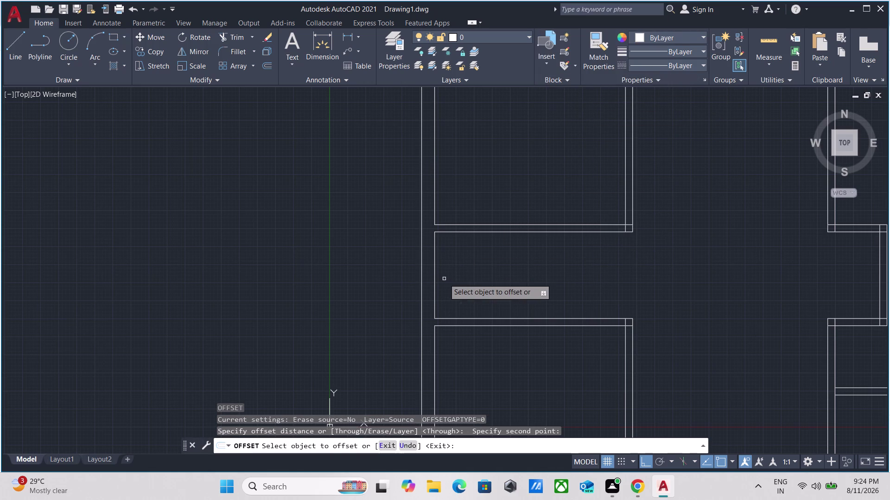
click(434, 279)
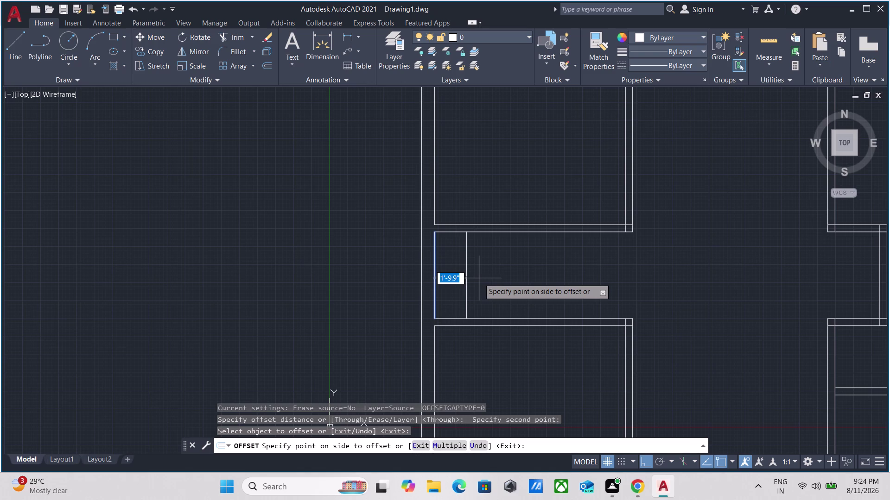
text(8')
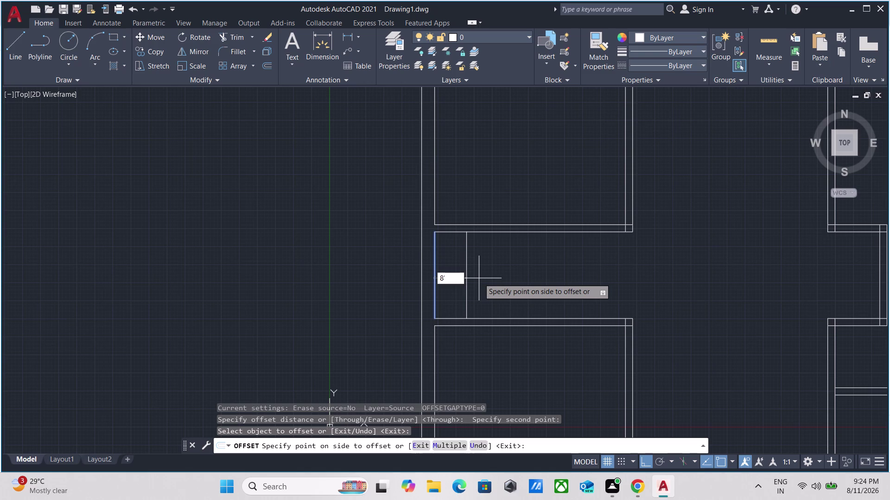
text(3)
key(Return)
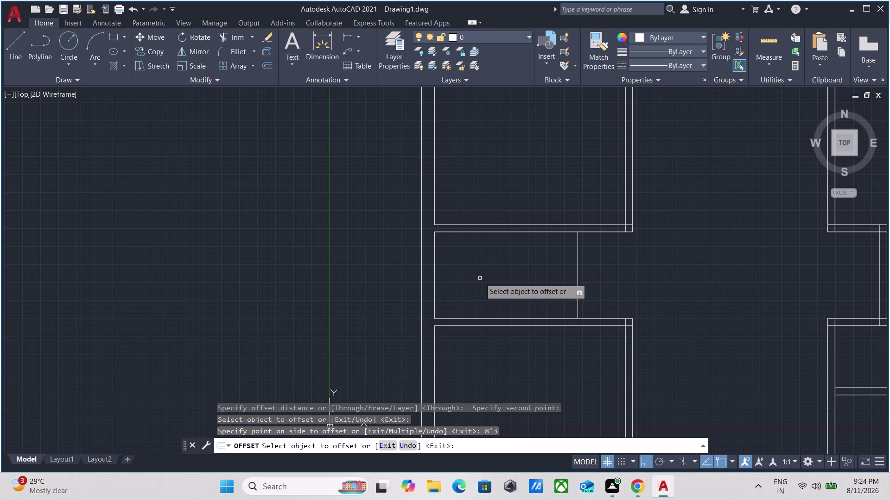
Offset the new partition line 5" to form the wall's second line.
click(578, 256)
key(5)
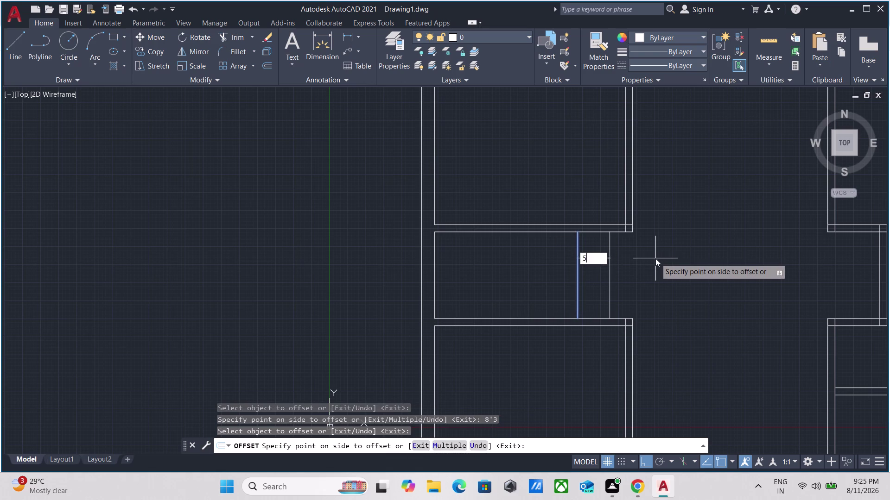
key(Return)
scroll(down, 3)
middle_drag(652, 258, 493, 312)
scroll(up, 3)
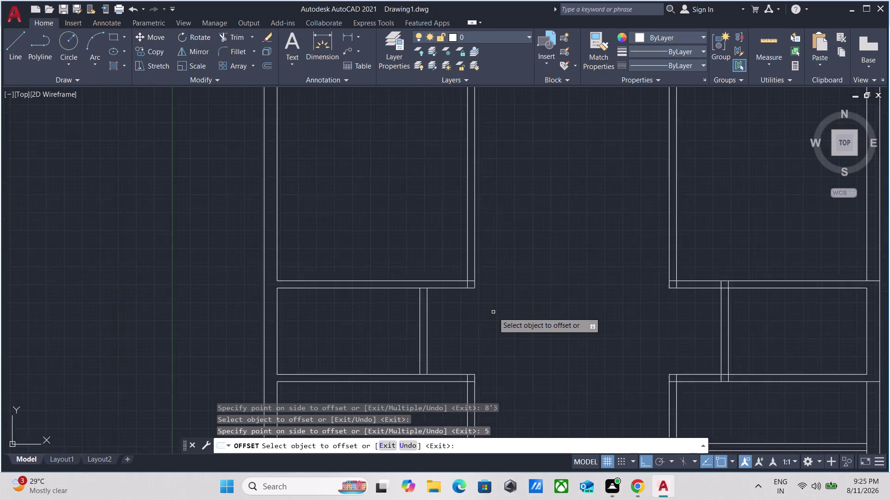
scroll(up, 3)
middle_drag(457, 319, 502, 176)
scroll(down, 3)
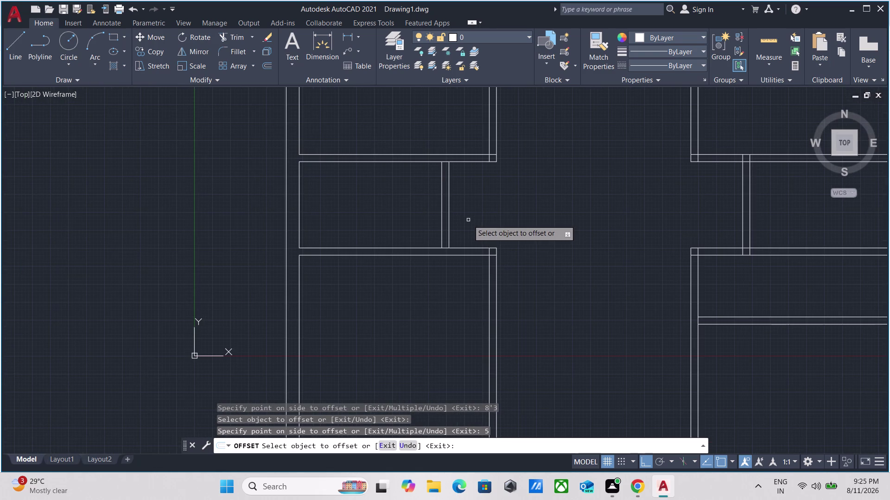
key(Escape)
text(mea)
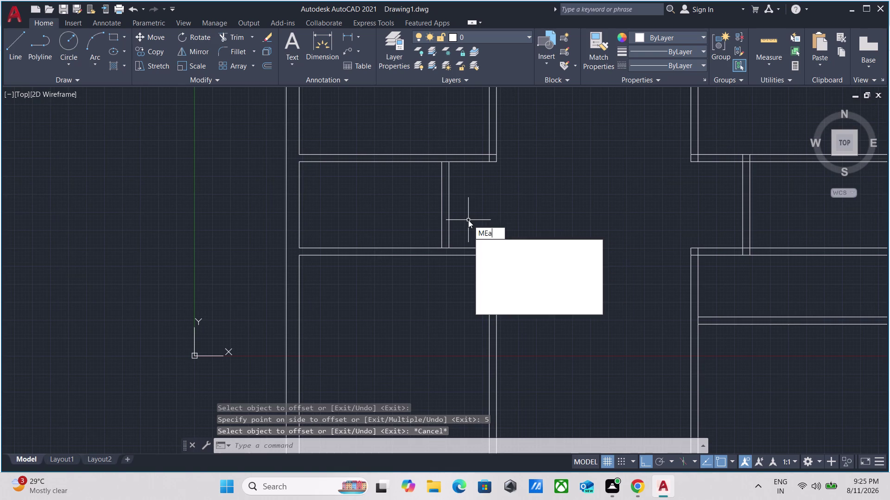
key(Return)
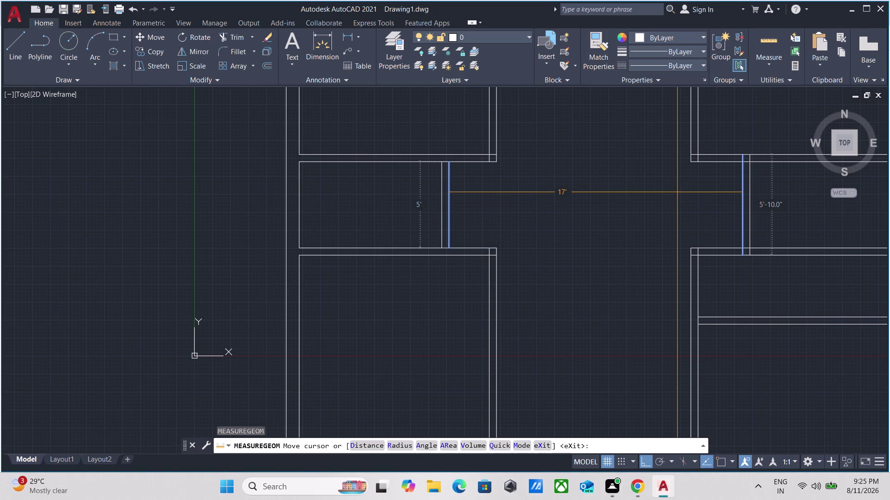
scroll(down, 3)
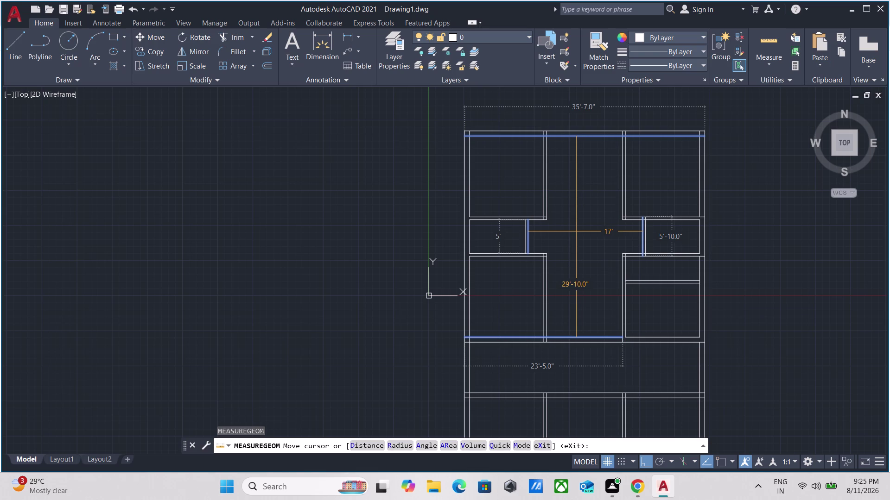
scroll(up, 3)
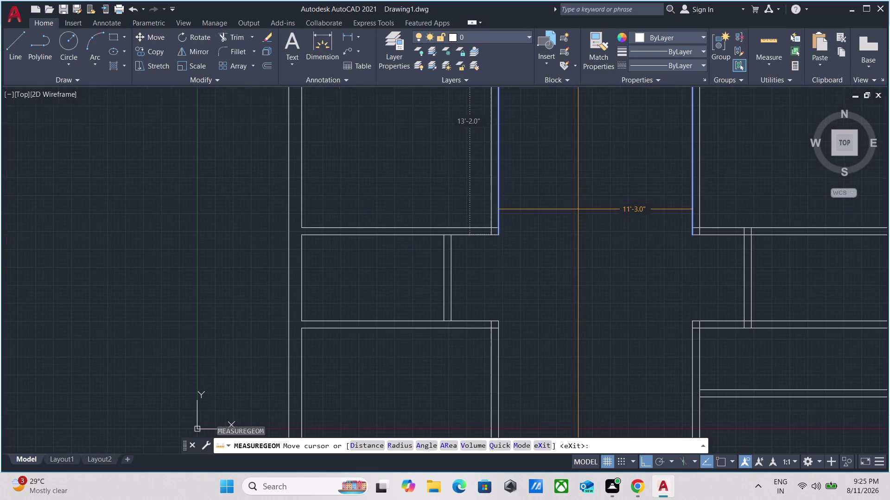
key(Escape)
middle_drag(578, 196, 586, 335)
scroll(up, 3)
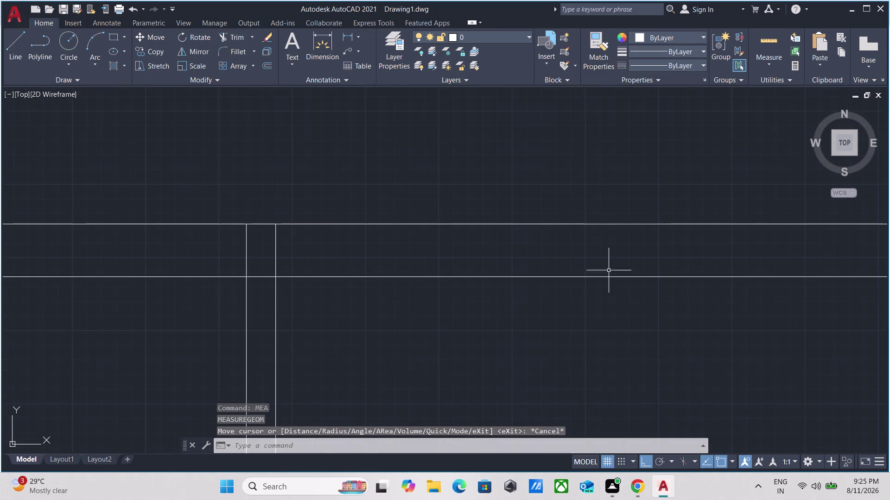
Start TR and fence-trim the crossing wall lines at the first top-wall junction.
scroll(down, 3)
middle_drag(608, 284, 595, 234)
text(t)
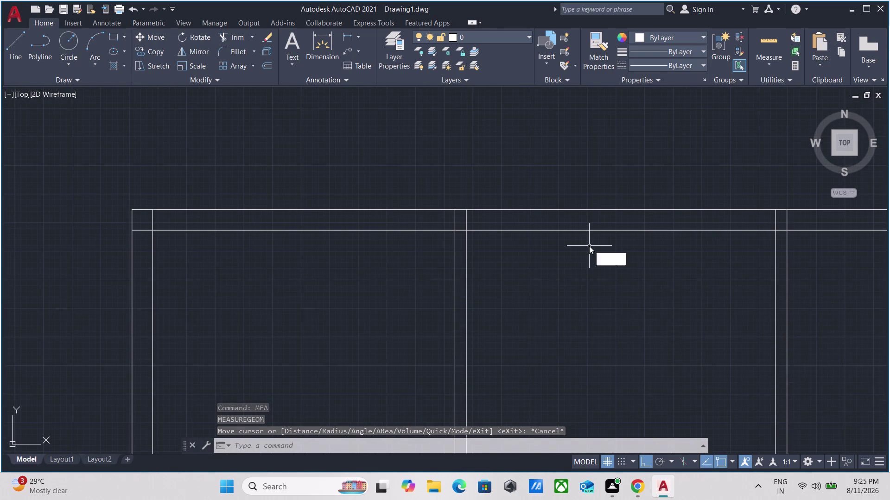
text(r)
key(Return)
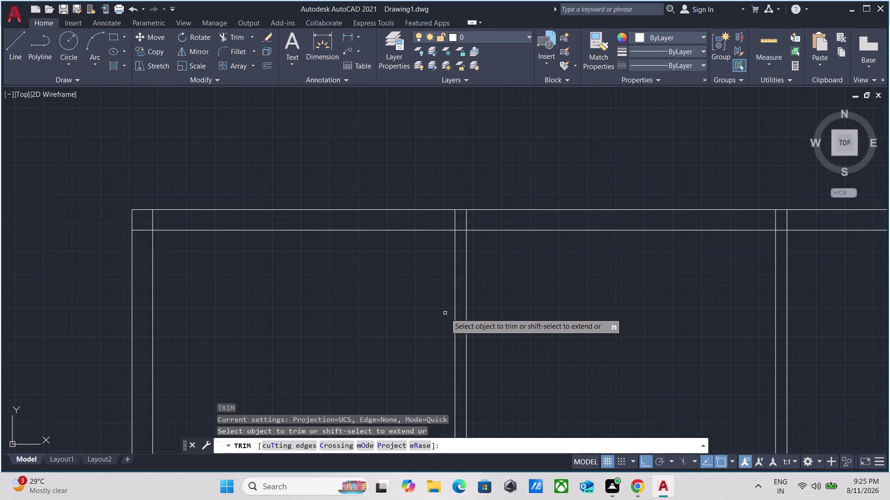
scroll(up, 3)
click(435, 190)
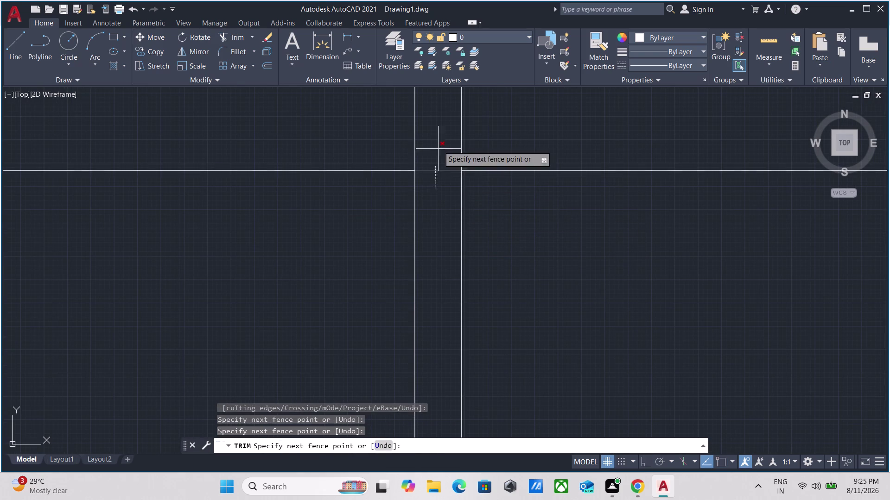
click(440, 140)
click(489, 138)
click(322, 119)
Trim the remaining overlaps, partition ends and inner wall line at the next junction.
scroll(down, 3)
middle_drag(652, 214, 254, 203)
scroll(up, 3)
scroll(up, 3)
drag(707, 168, 692, 168)
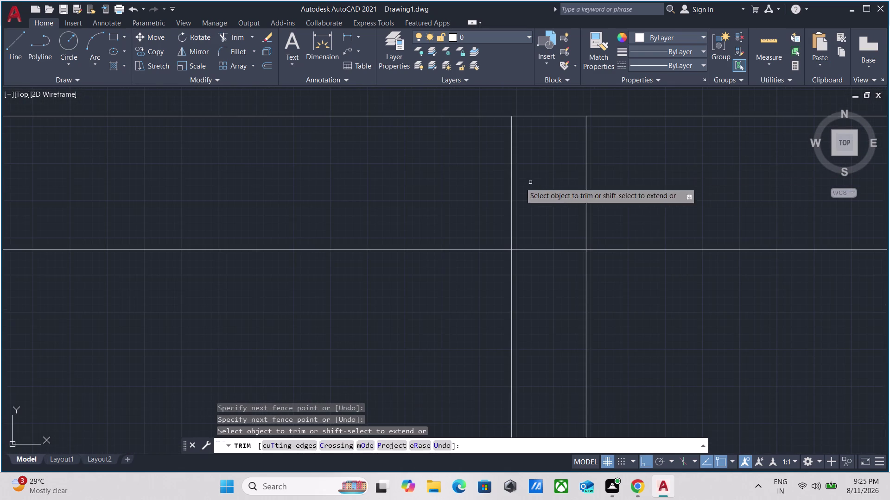
drag(411, 173, 751, 177)
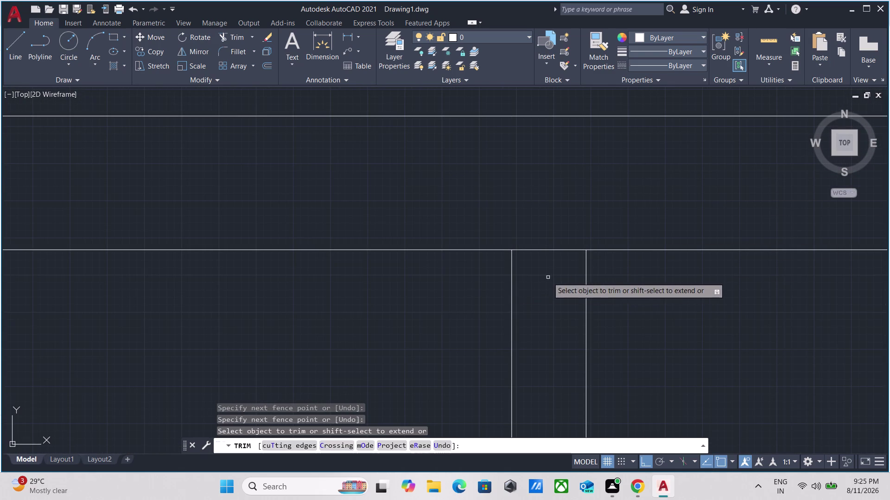
drag(548, 277, 546, 269)
click(549, 225)
key(Escape)
scroll(down, 3)
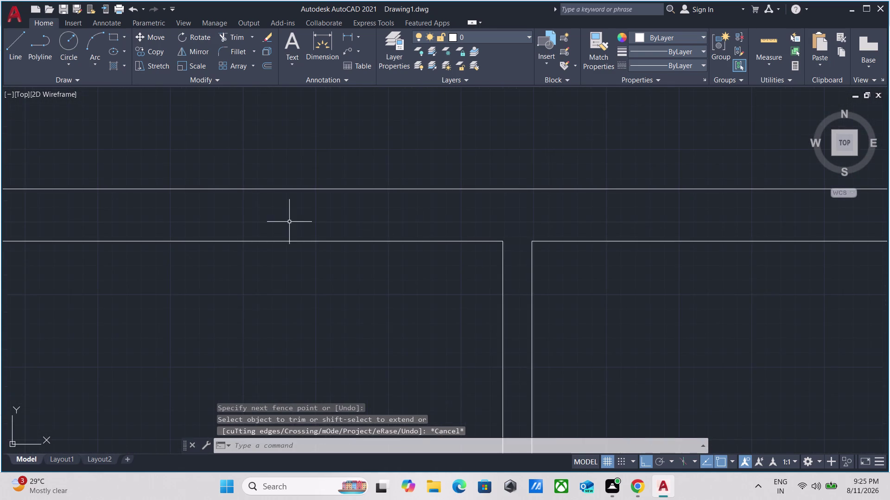
scroll(down, 3)
middle_drag(292, 219, 609, 226)
drag(602, 269, 580, 254)
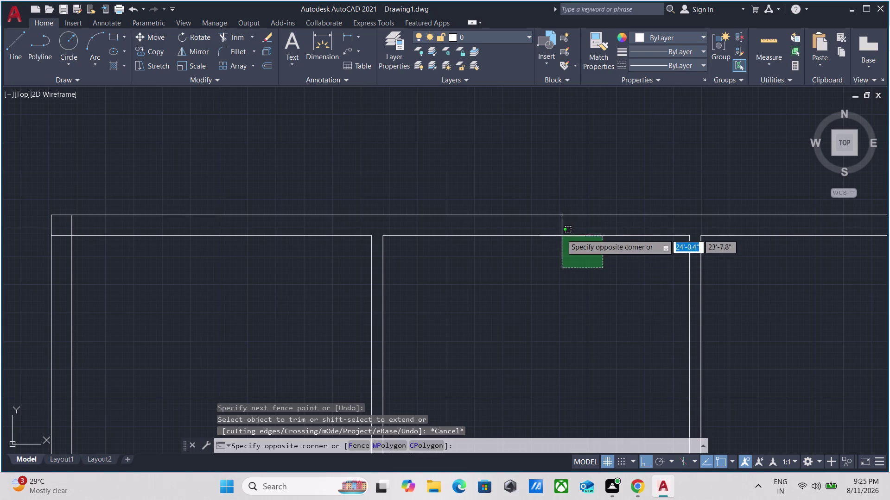
Offset the central upper room's top inner wall line 5' downward as a new partition.
click(559, 229)
key(o)
key(Return)
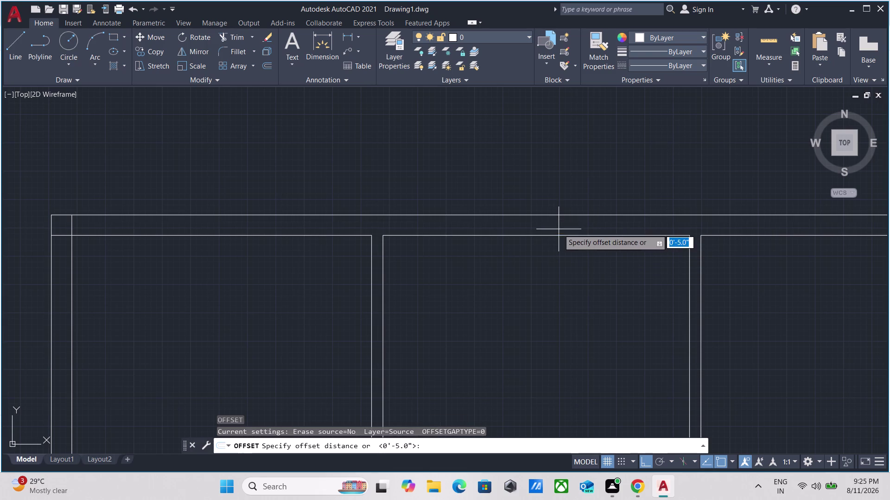
click(536, 234)
click(527, 289)
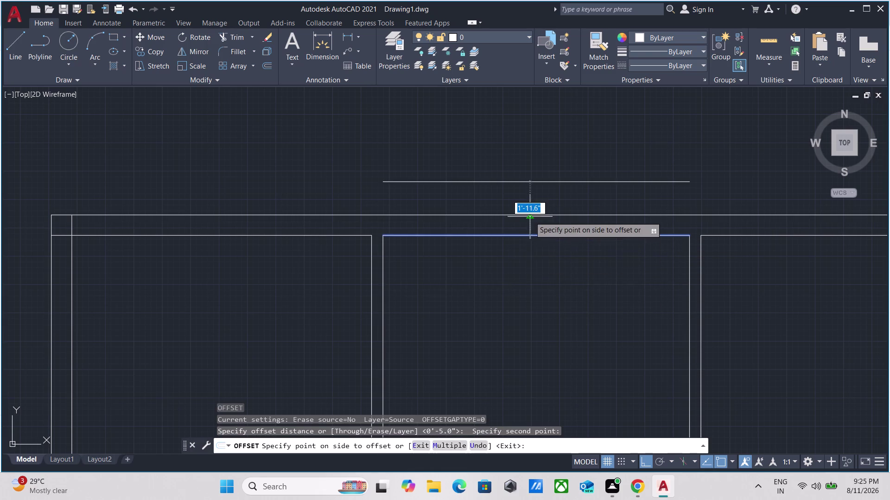
scroll(down, 3)
middle_drag(524, 275, 521, 206)
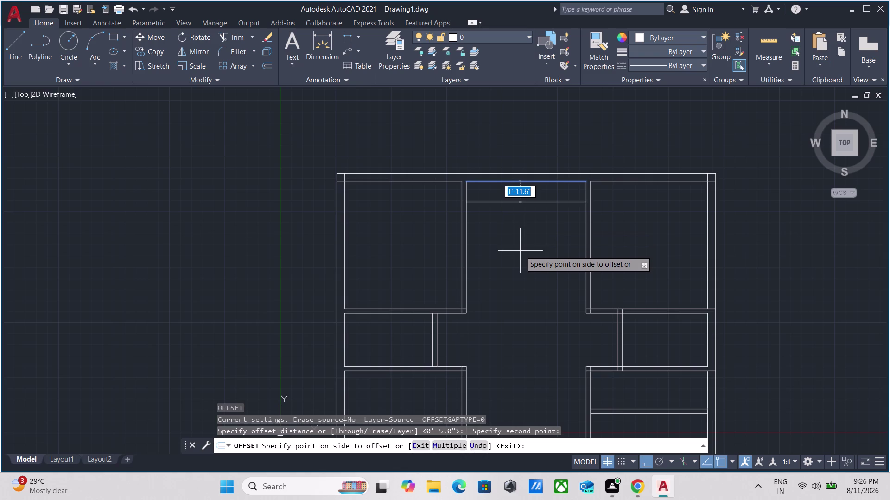
key(5)
key(apostrophe)
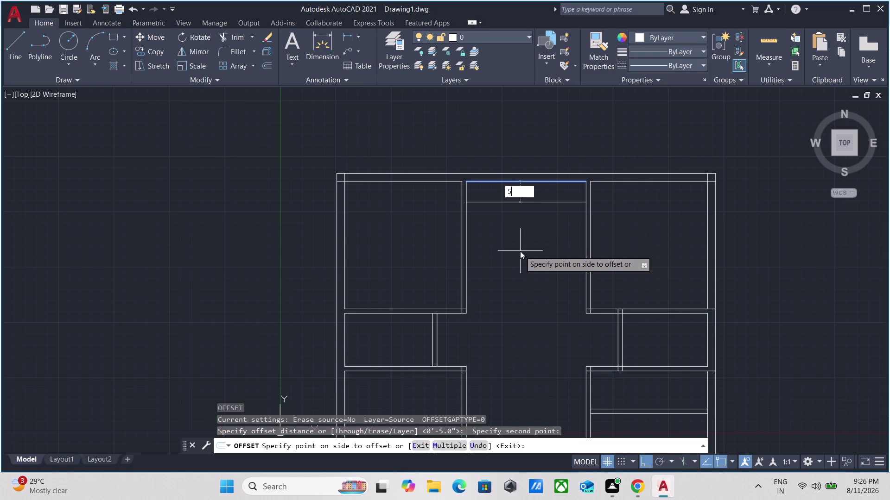
key(Return)
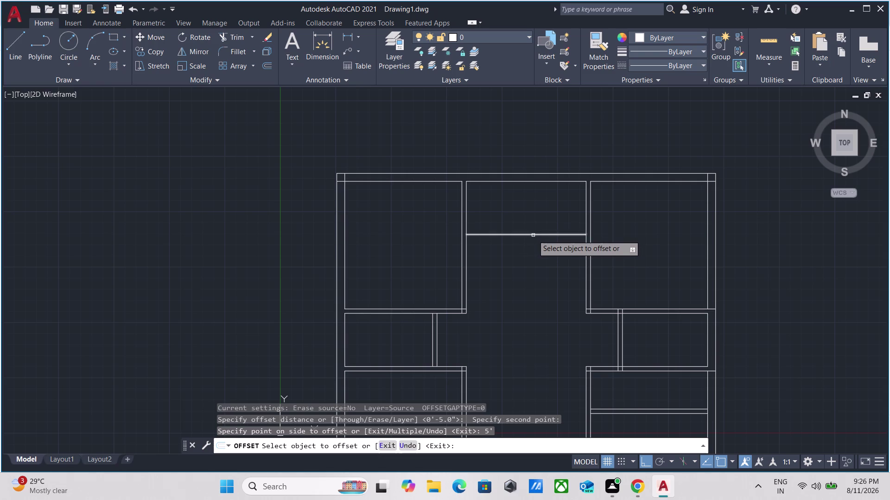
click(533, 235)
key(5)
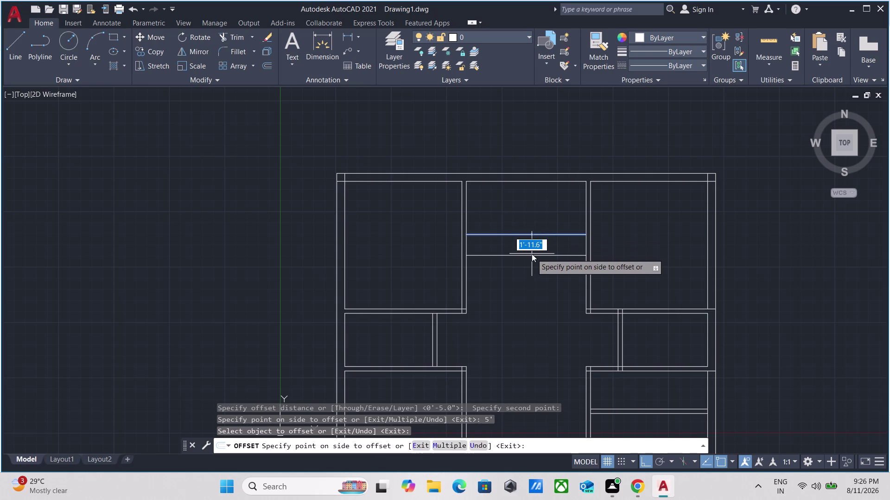